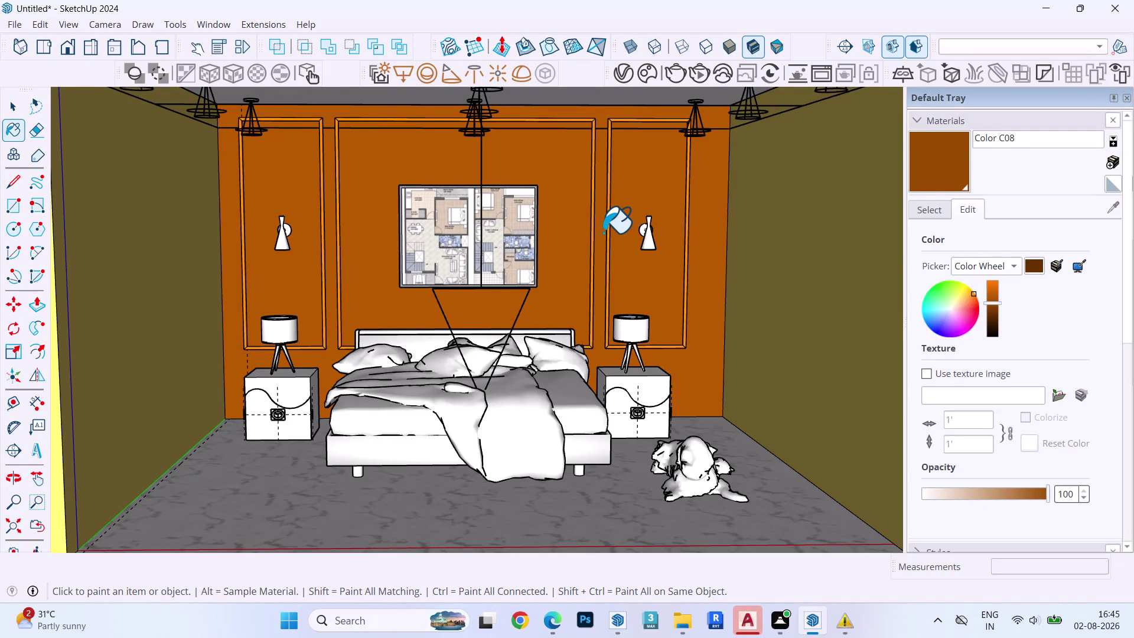
Face the orange feature wall, start a V-Ray render, then stop it and return to the model.
click(65, 21)
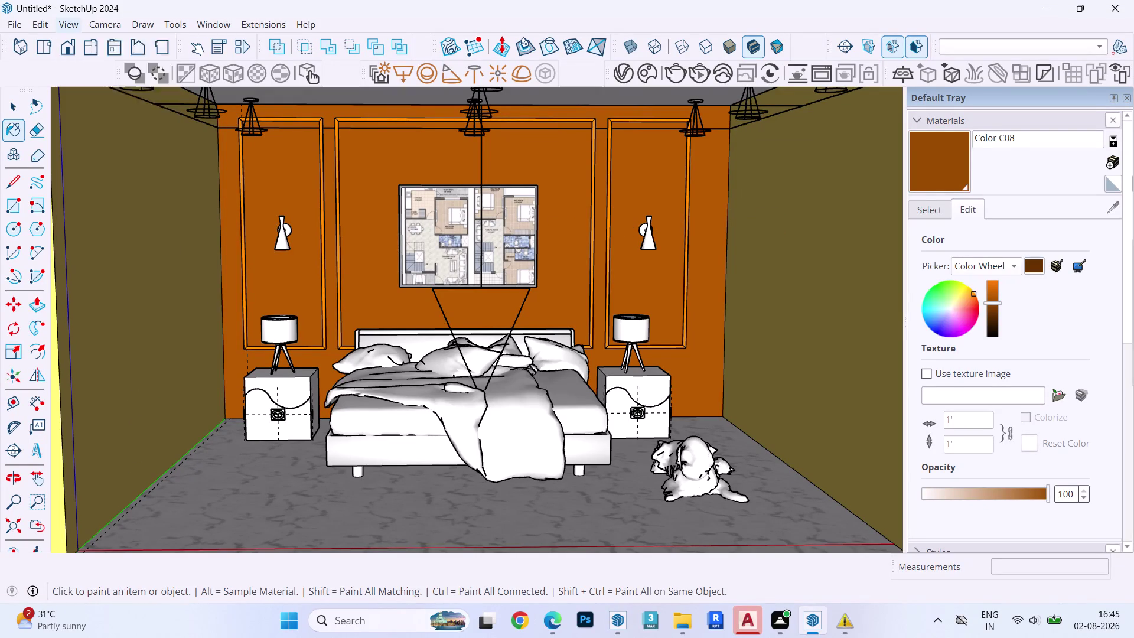
middle_drag(461, 289, 463, 296)
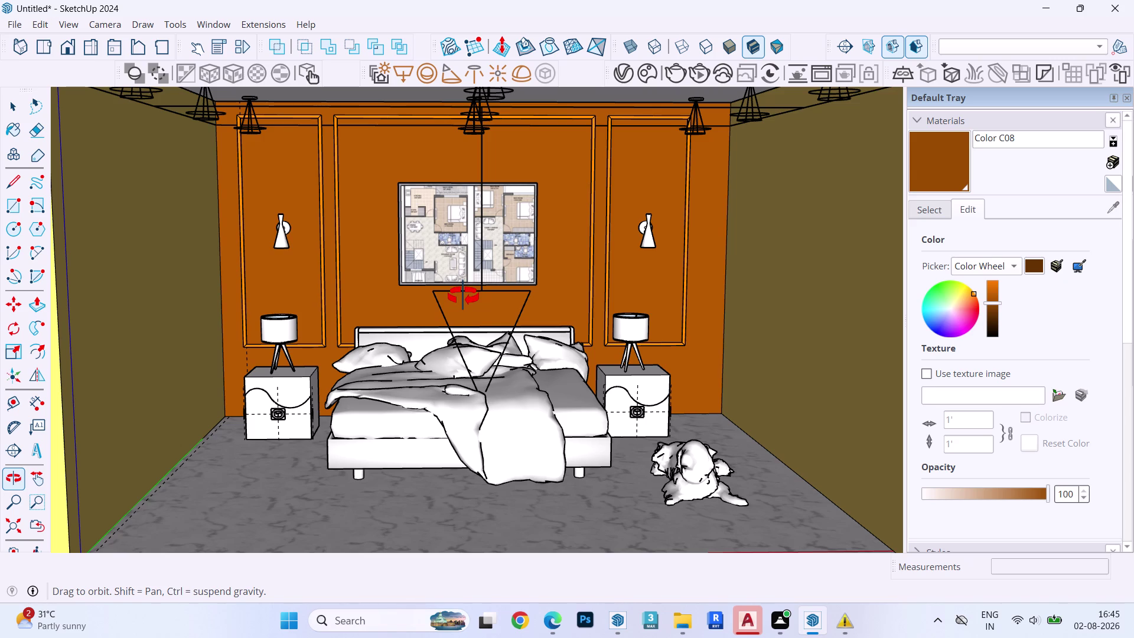
middle_drag(463, 296, 462, 273)
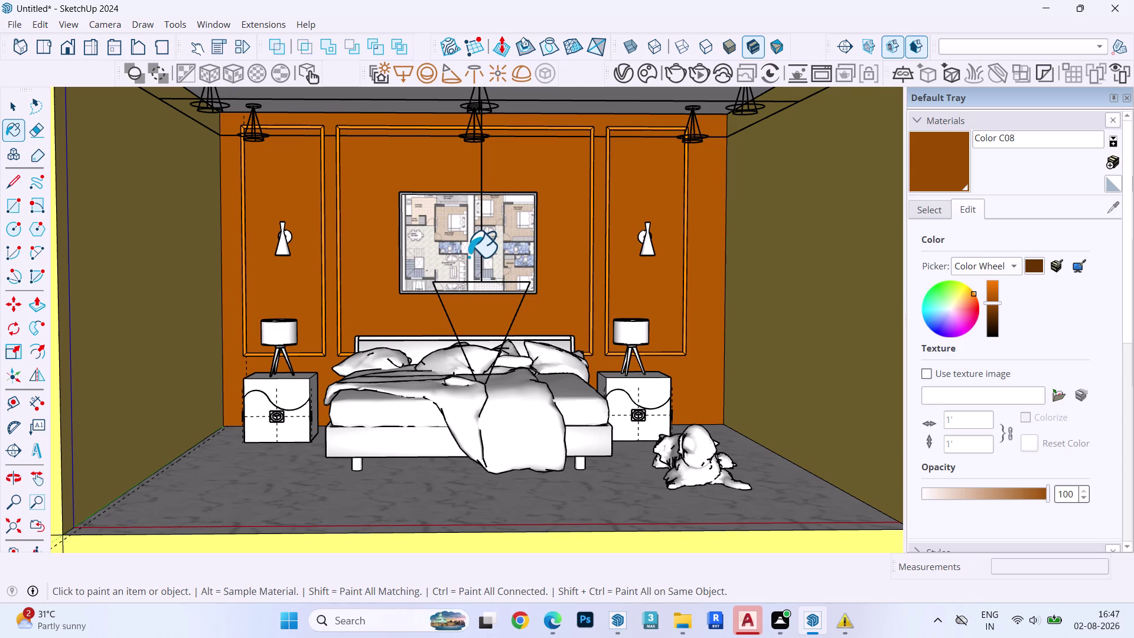
scroll(up, 3)
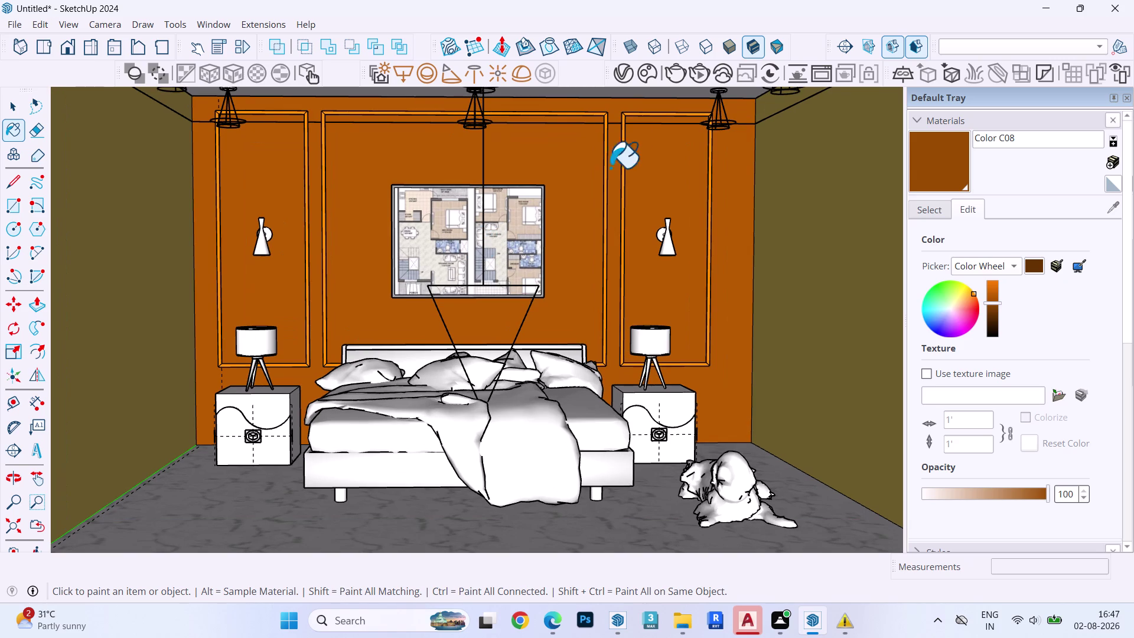
click(670, 75)
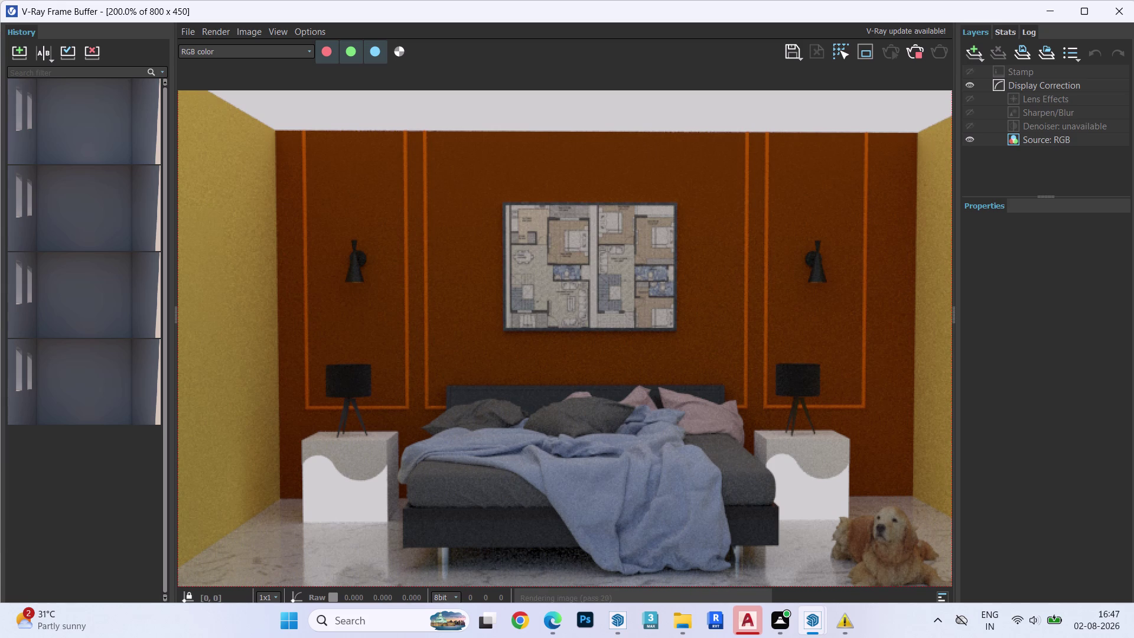
scroll(down, 3)
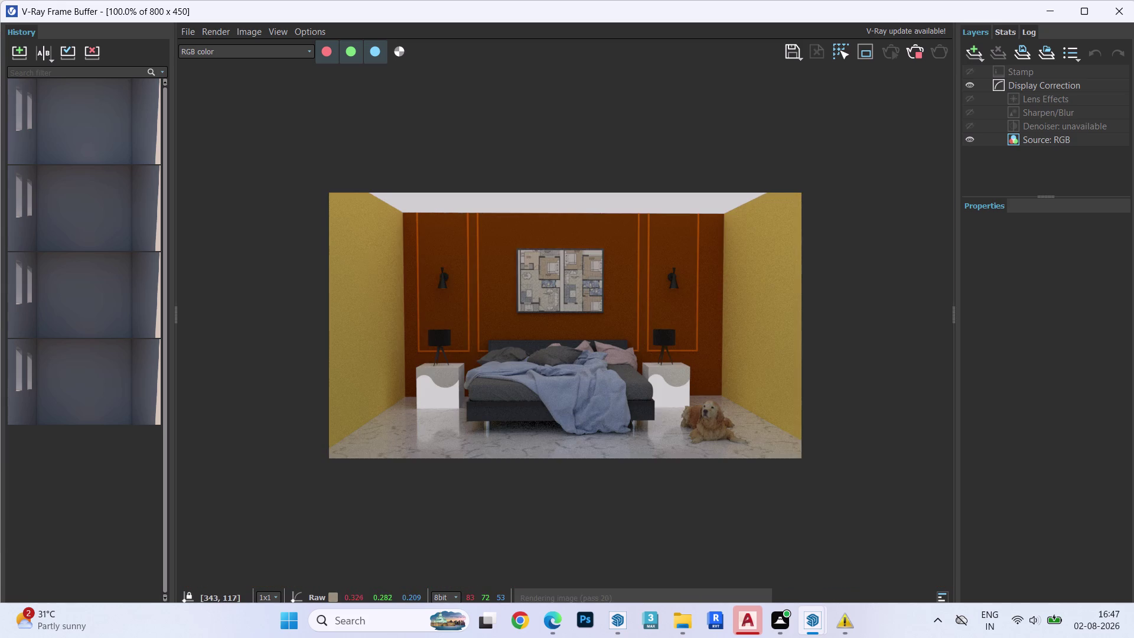
scroll(up, 3)
click(920, 50)
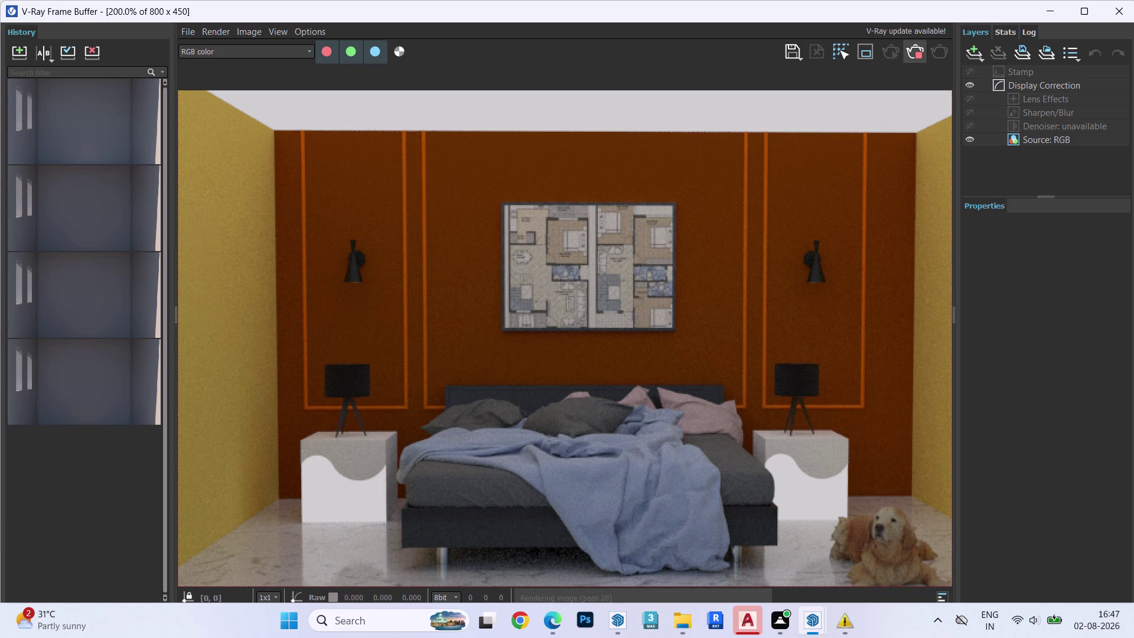
click(1046, 5)
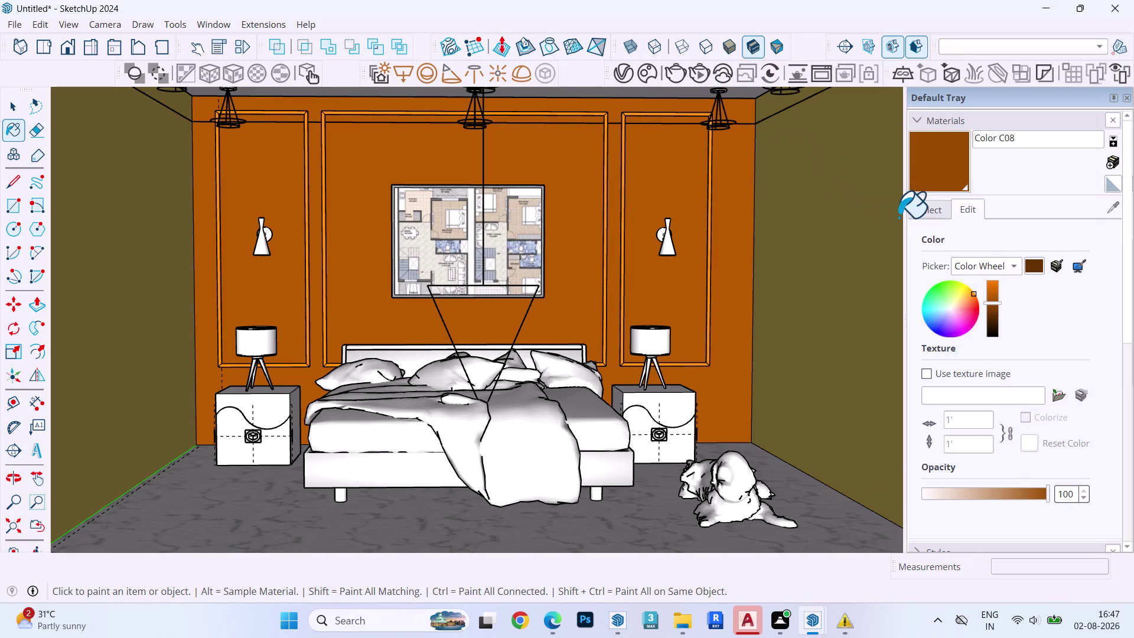
Browse the Colors material collection and pick a light grey swatch.
click(921, 211)
click(1018, 232)
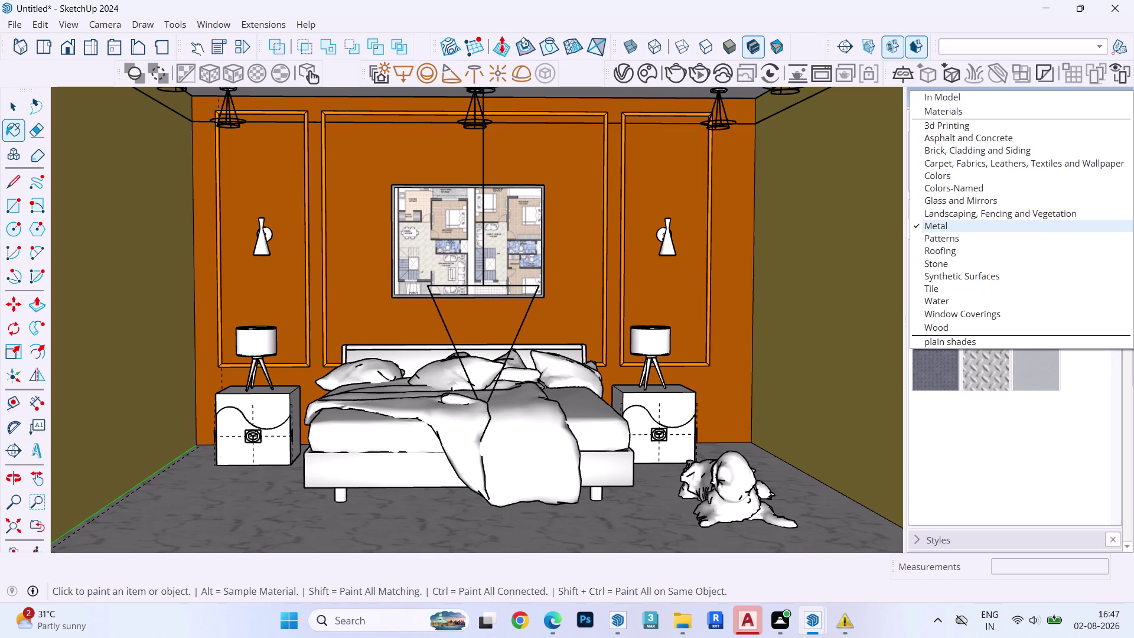
click(957, 172)
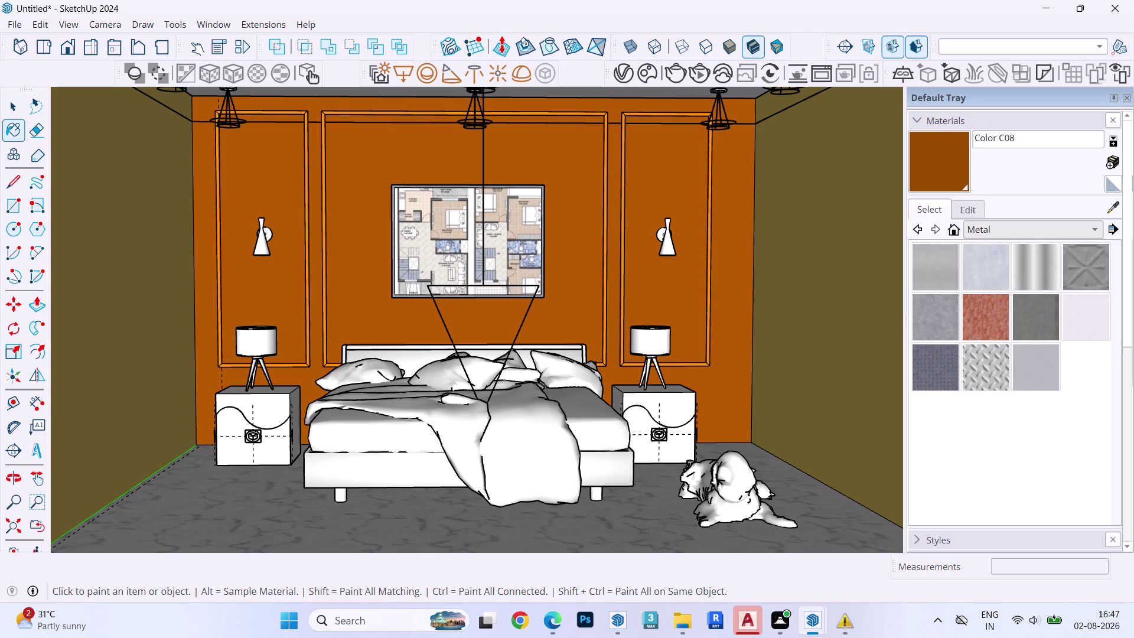
scroll(down, 3)
scroll(down, 3)
scroll(down, 3)
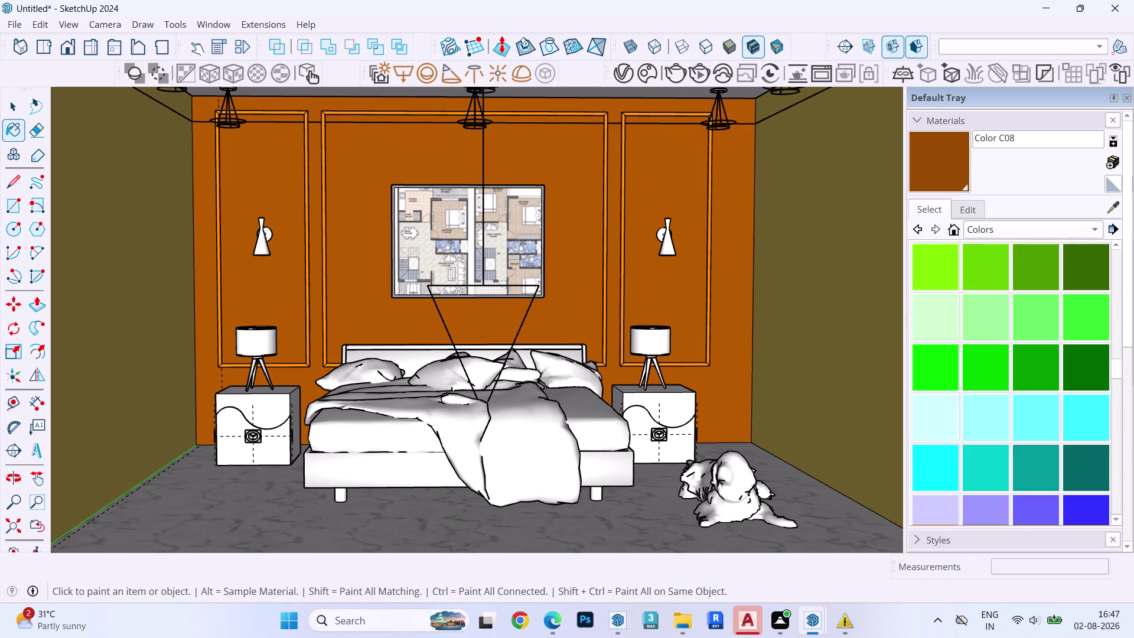
scroll(down, 3)
scroll(down, 3)
click(973, 354)
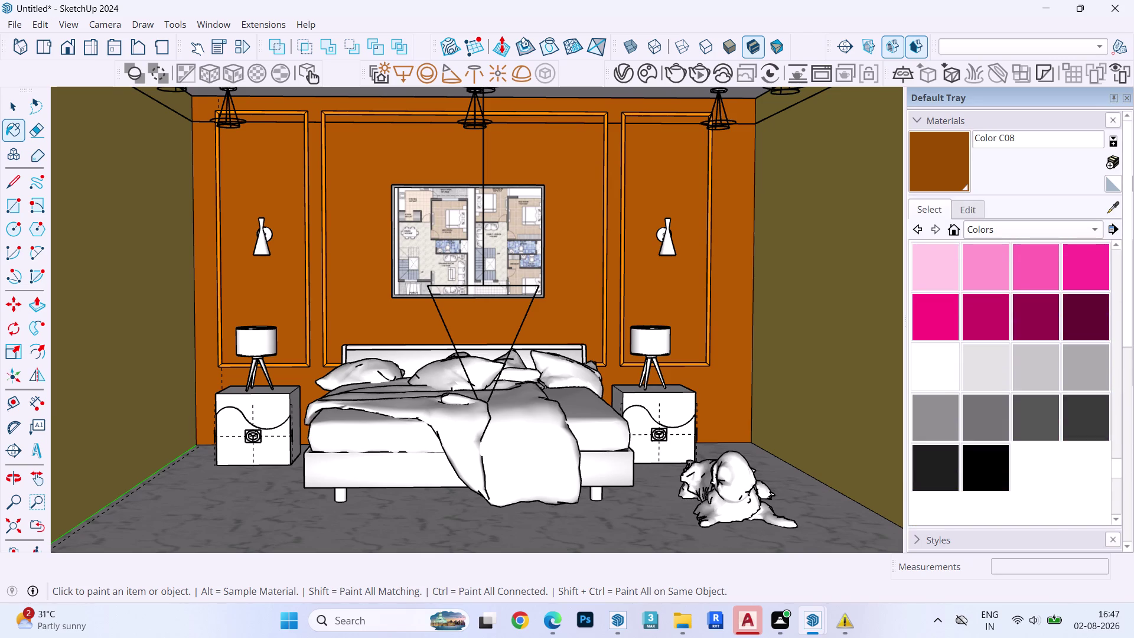
Run a fresh V-Ray render of the bedroom, stop it, and return to the model.
click(560, 90)
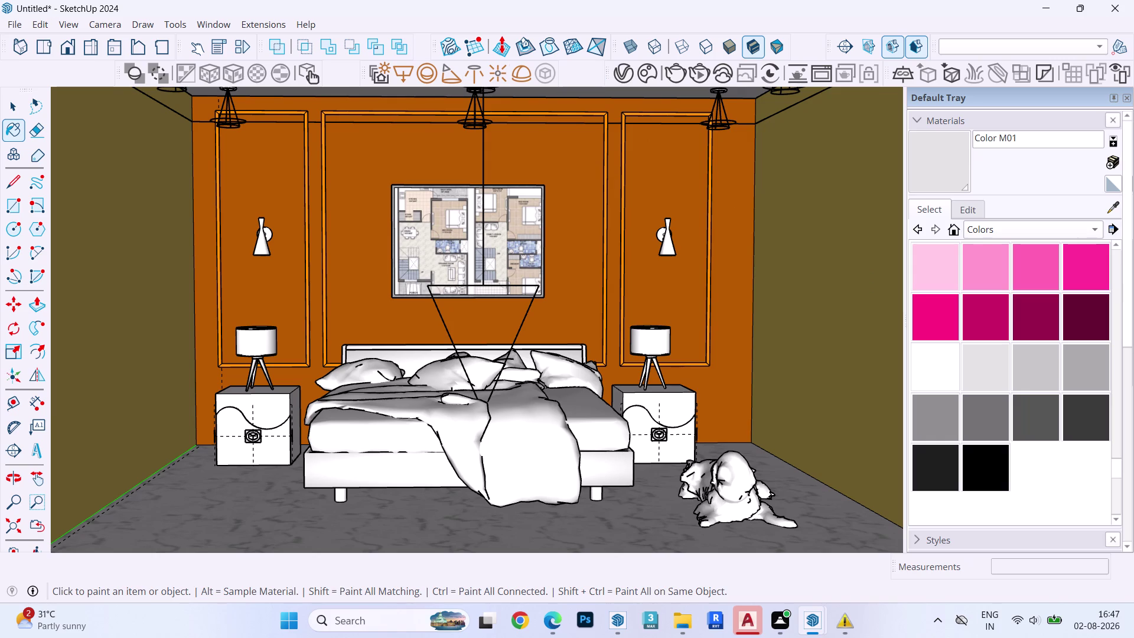
key(space)
click(669, 75)
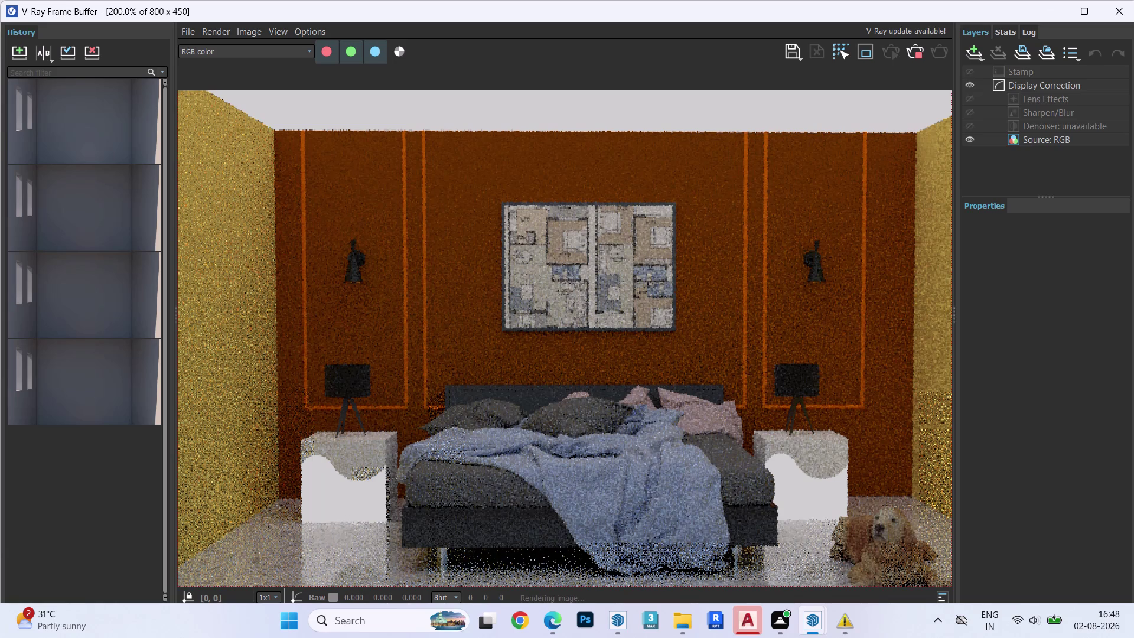
click(923, 46)
click(1059, 5)
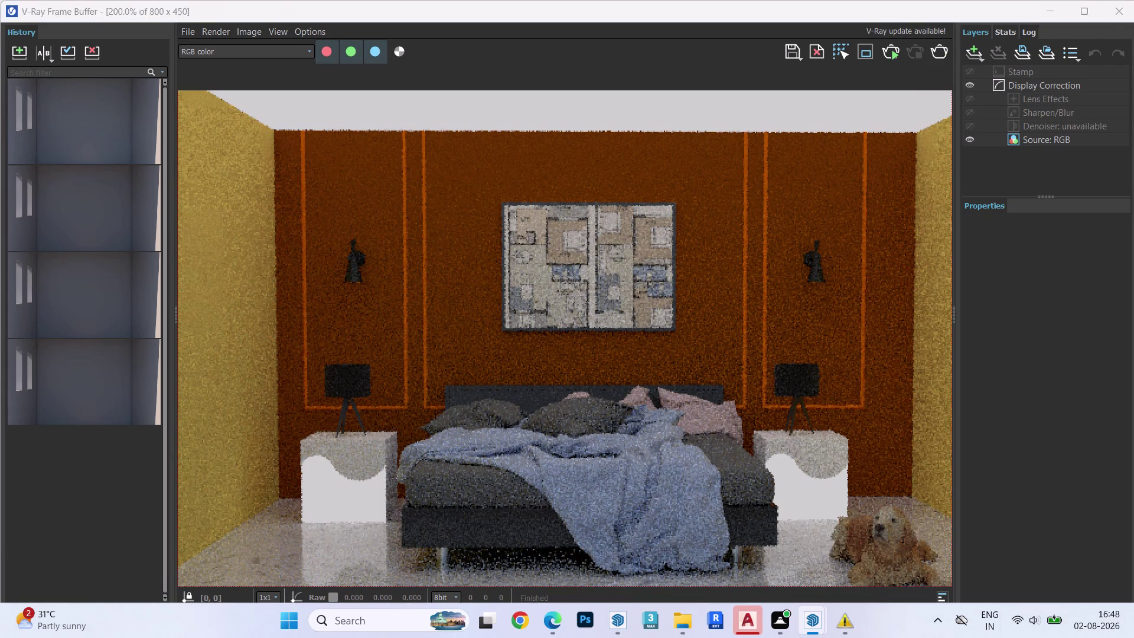
scroll(up, 3)
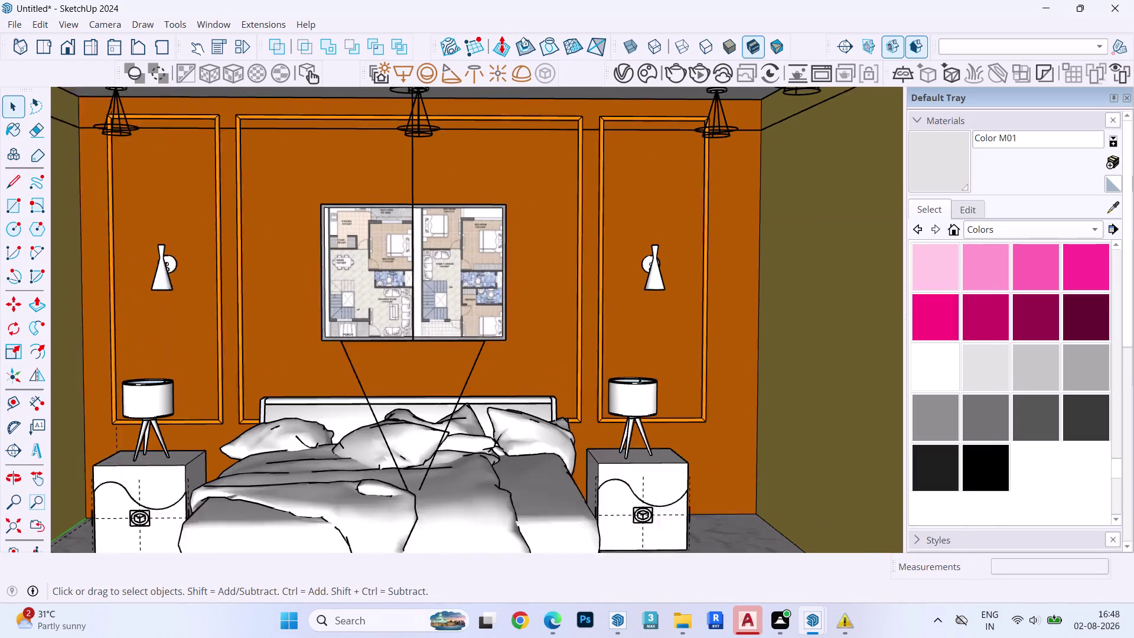
Zoom up to the ceiling light, open it for editing and select its inner disc.
scroll(up, 3)
middle_drag(721, 92, 706, 193)
scroll(up, 3)
middle_drag(703, 185, 683, 72)
triple_click(665, 135)
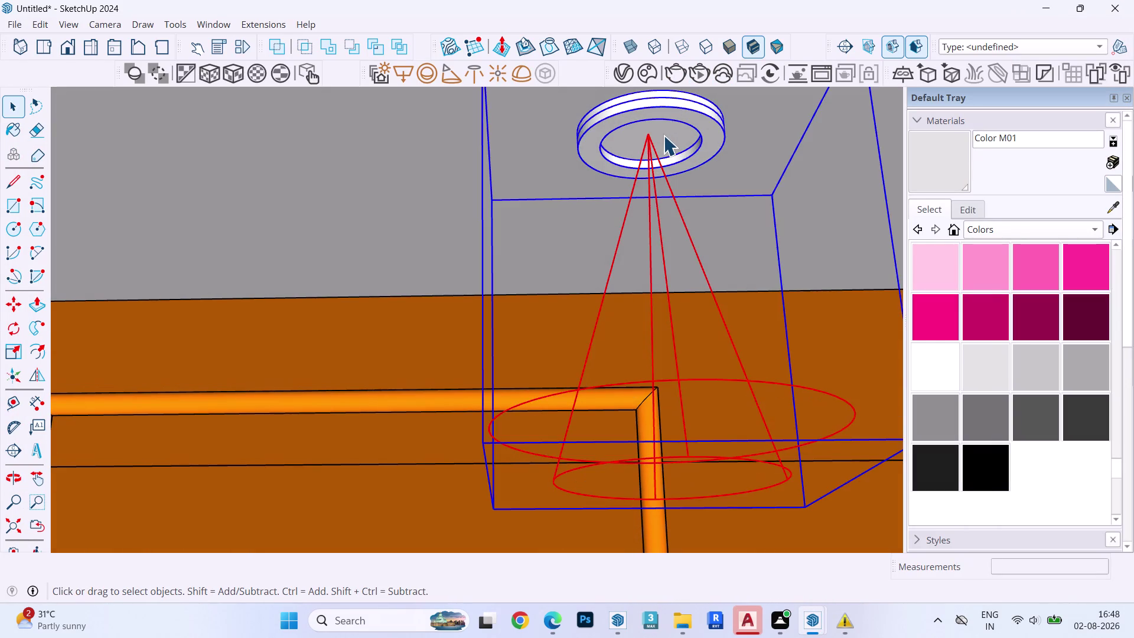
triple_click(663, 136)
click(667, 133)
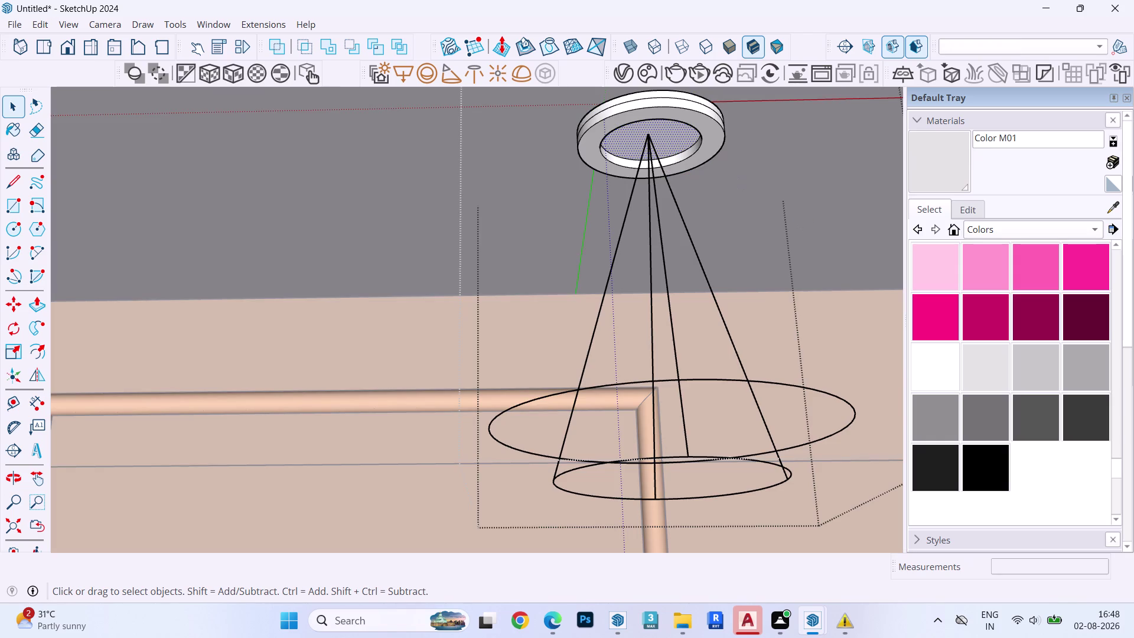
Paint the light's inner disc with red colour B05 and close the stone materials browser.
scroll(down, 3)
scroll(up, 3)
scroll(up, 3)
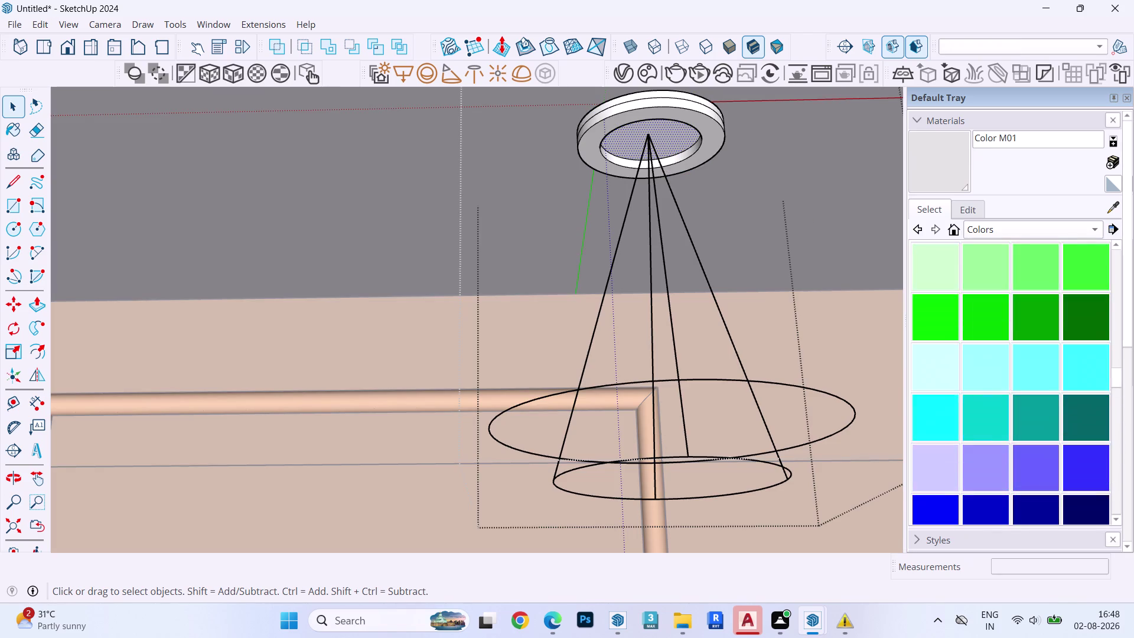
scroll(up, 3)
scroll(up, 3)
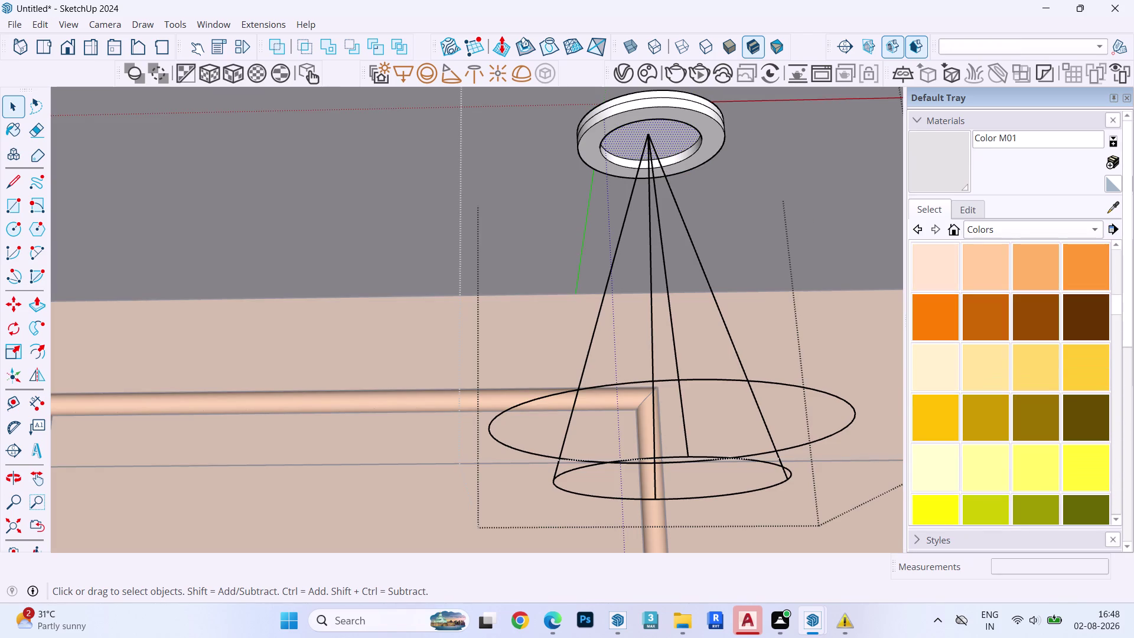
scroll(up, 3)
scroll(up, 3)
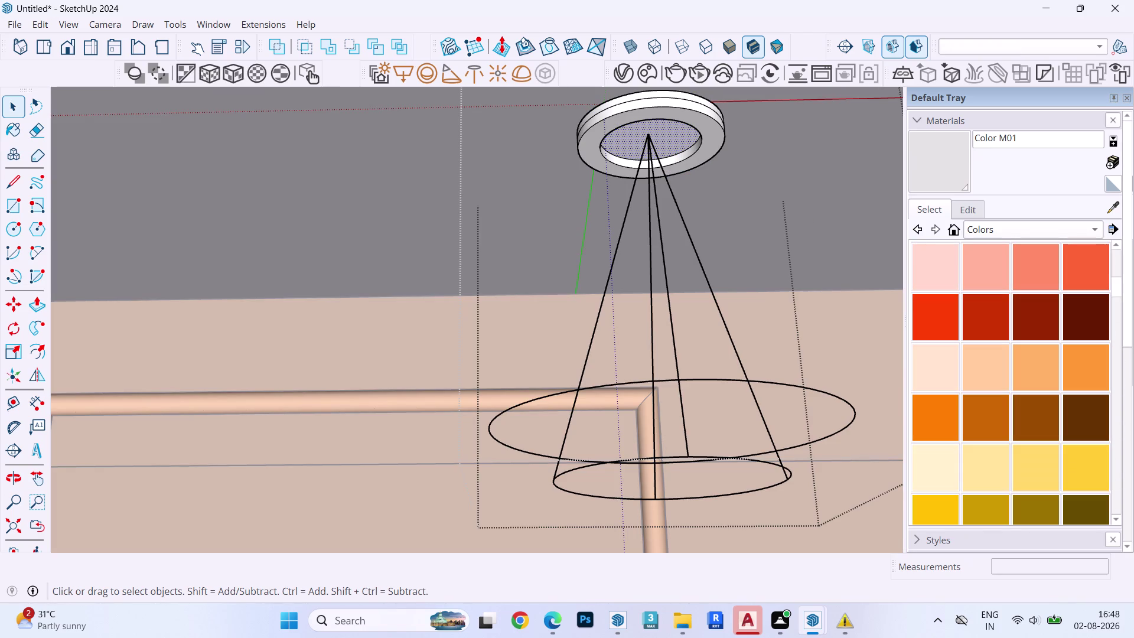
click(939, 317)
click(666, 138)
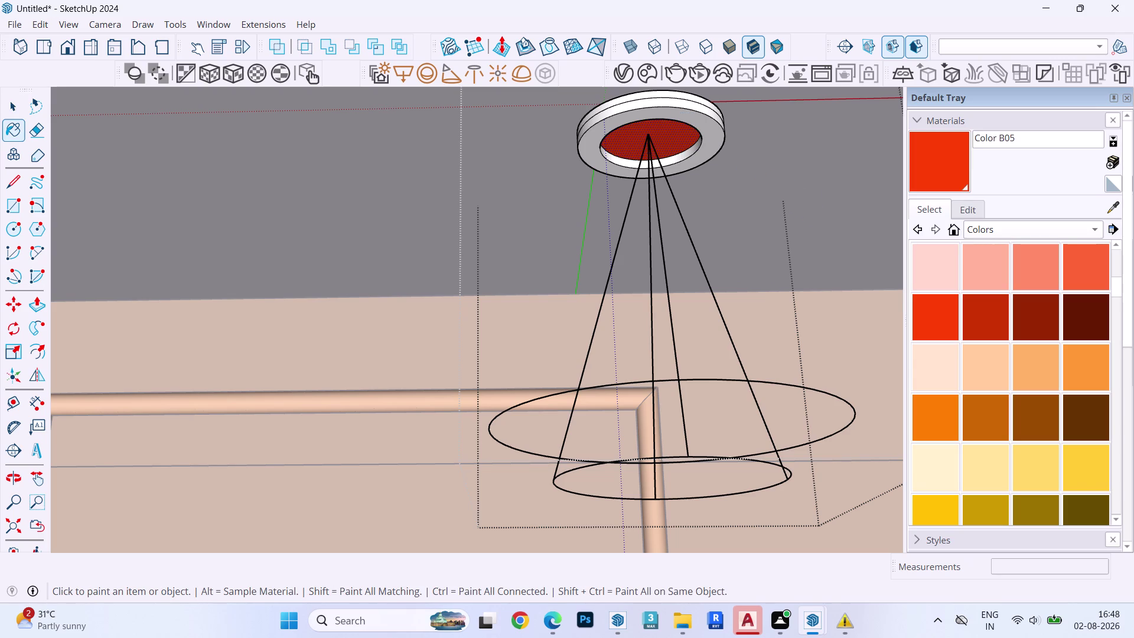
key(space)
click(643, 69)
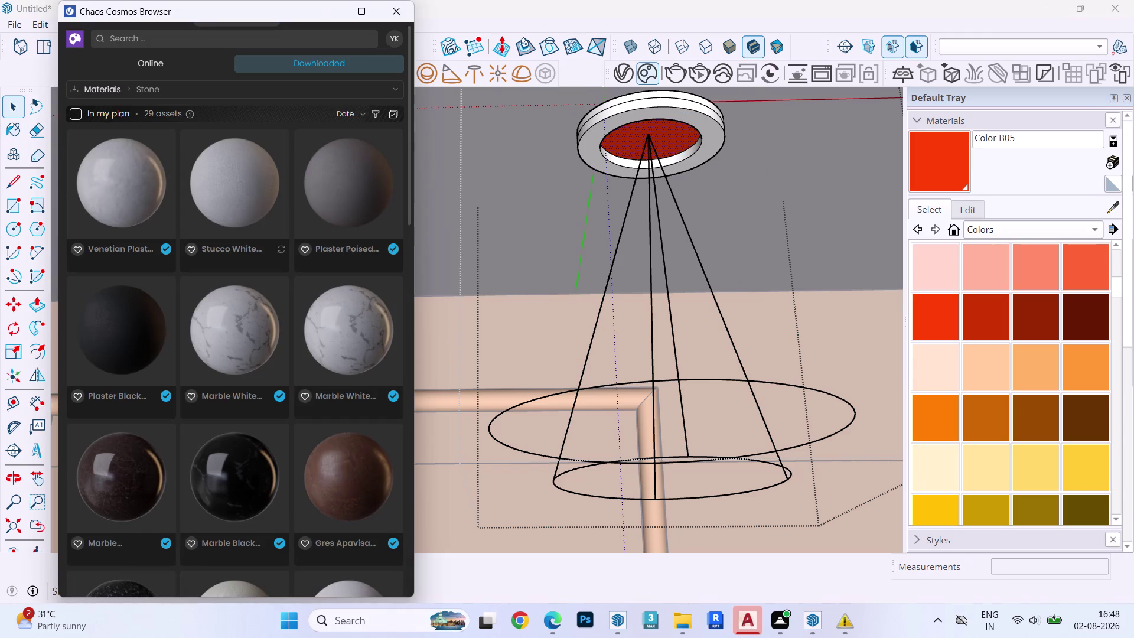
click(397, 10)
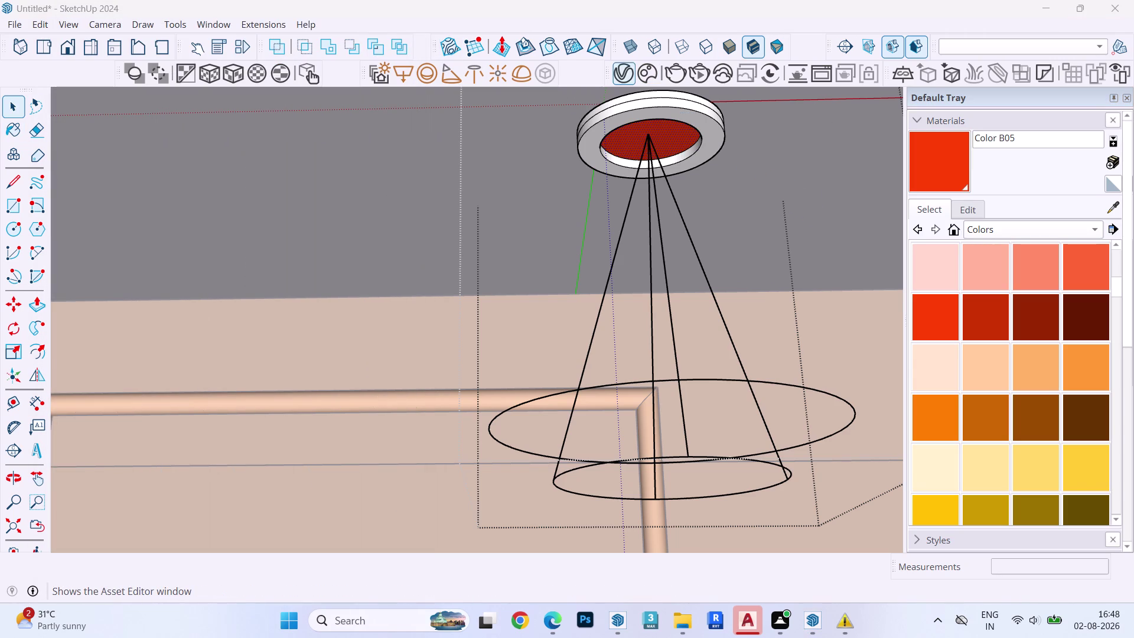
Add a new Emissive material in the V-Ray materials list and open its settings.
click(623, 64)
click(447, 83)
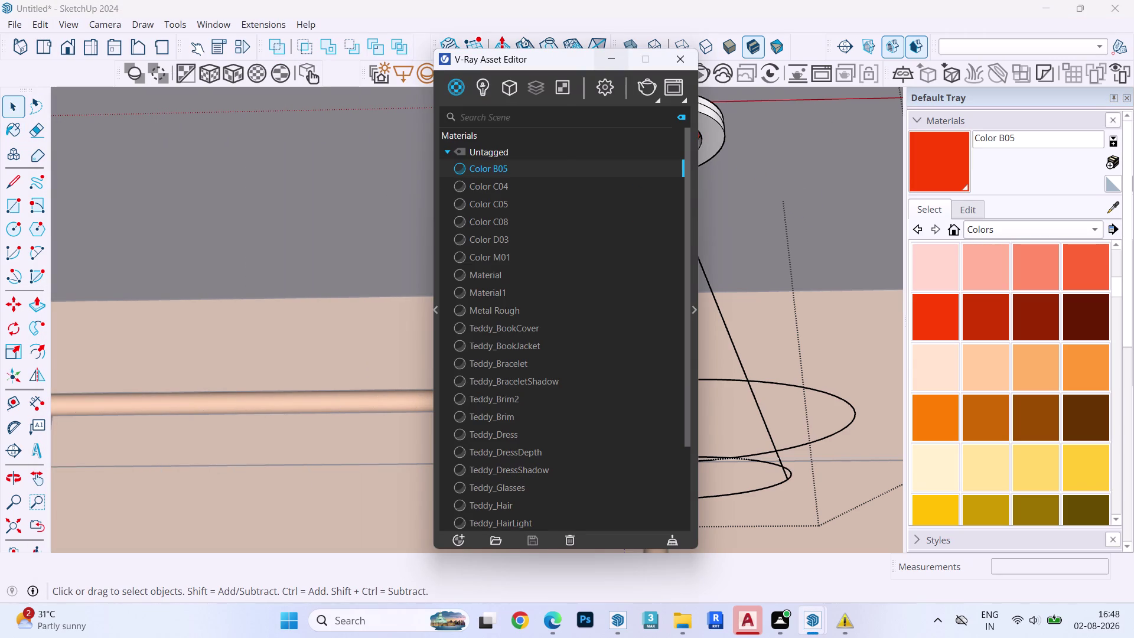
right_click(451, 83)
click(479, 126)
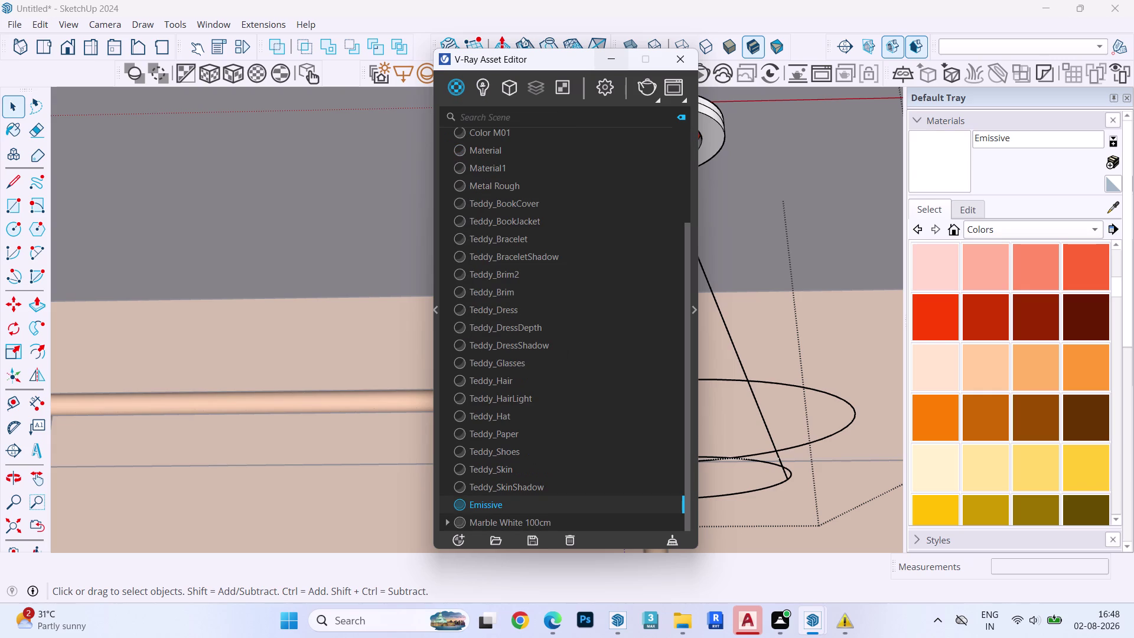
click(691, 316)
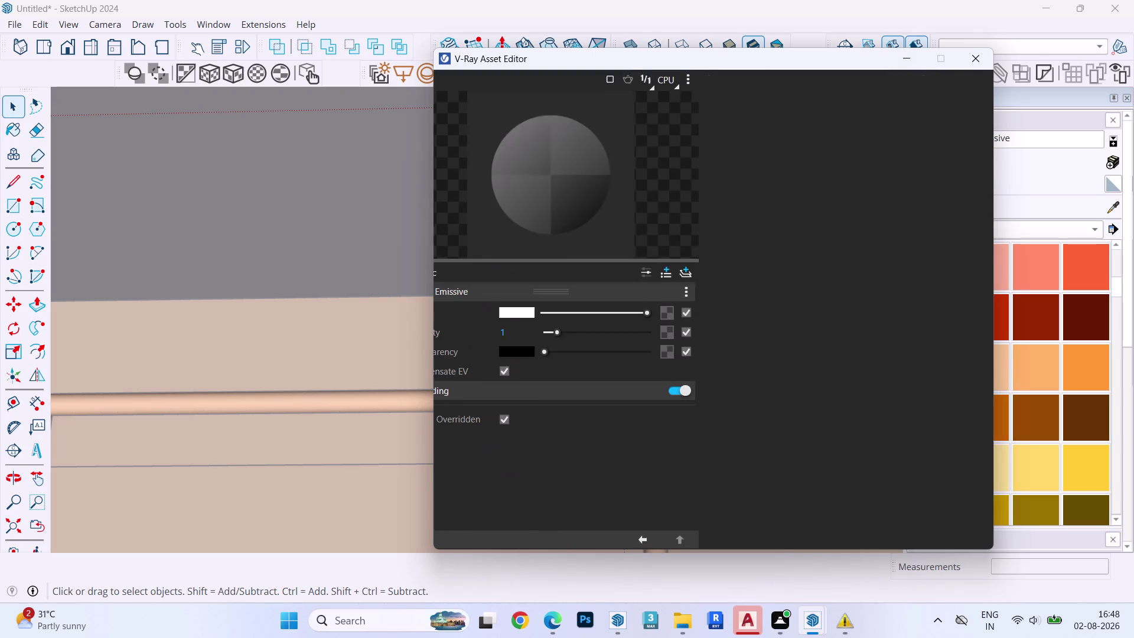
Change the Emissive glow colour from white to a deep orange.
click(813, 313)
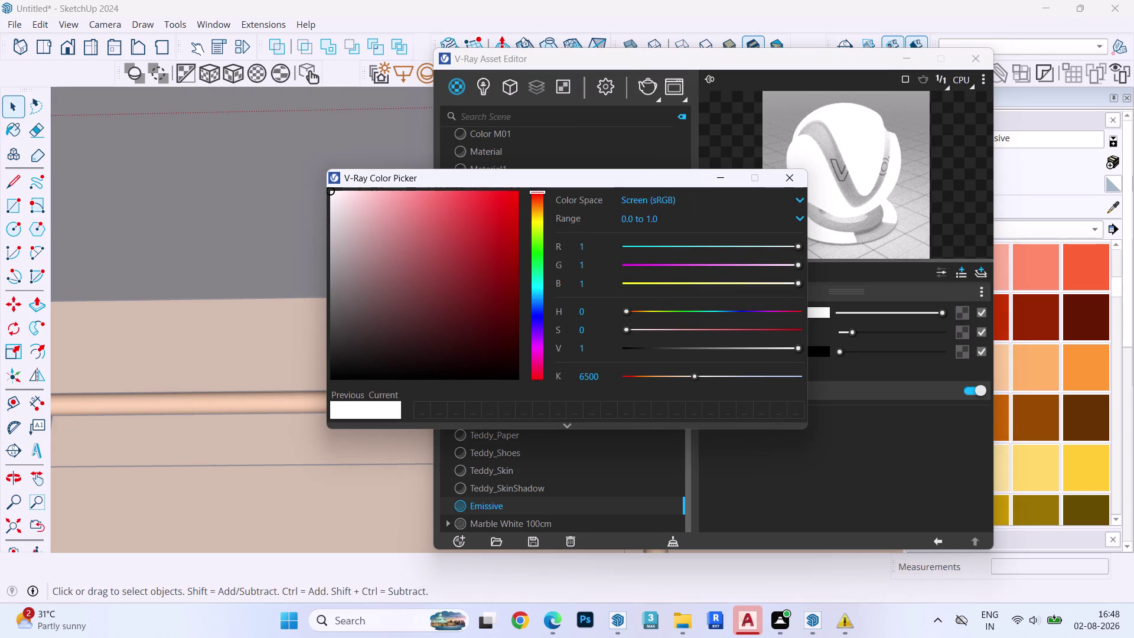
click(502, 226)
drag(501, 226, 510, 222)
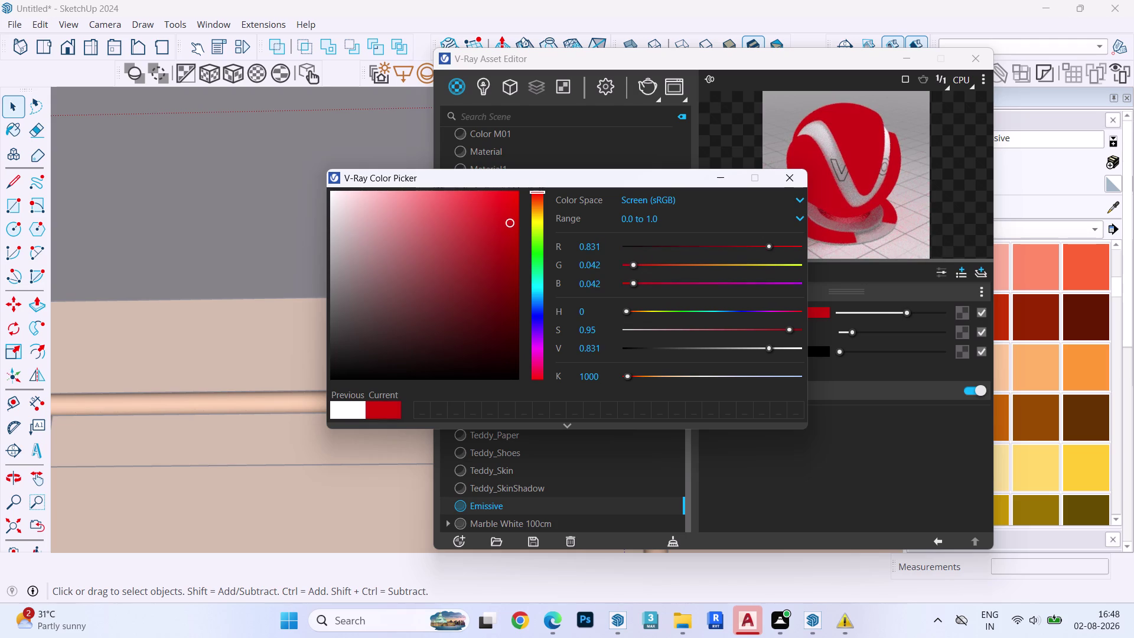
drag(510, 222, 425, 240)
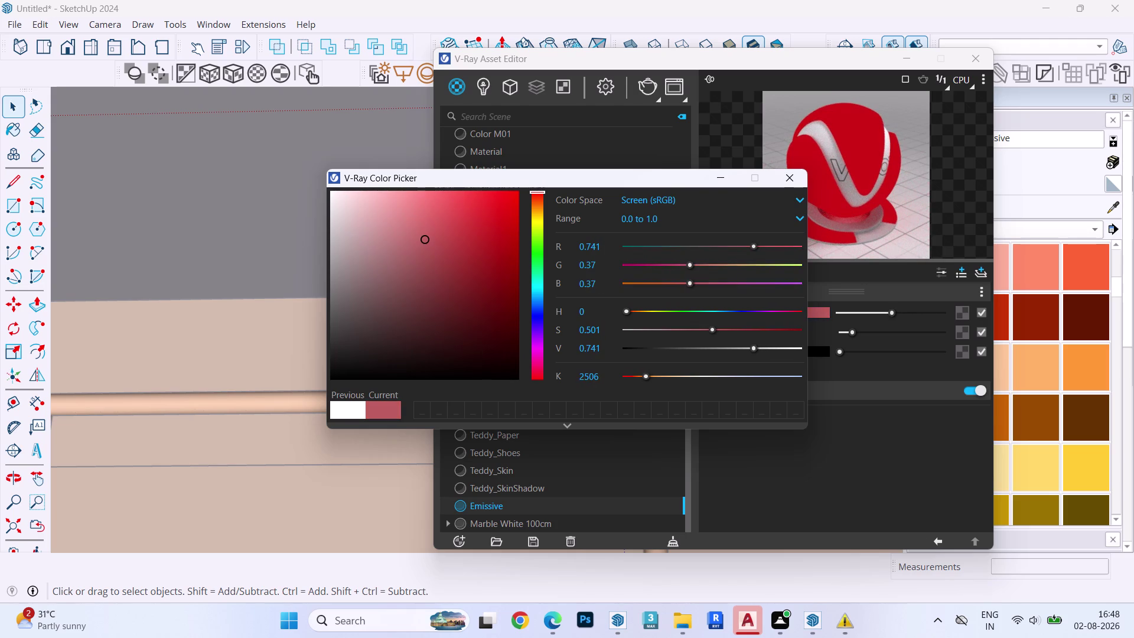
drag(423, 239, 492, 278)
click(537, 209)
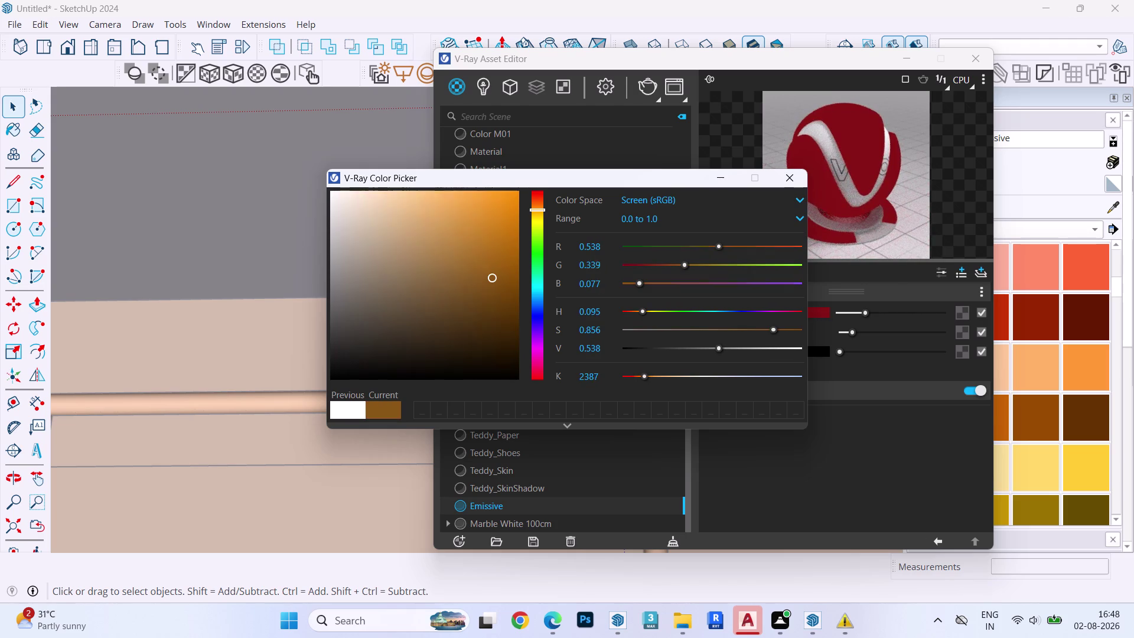
click(538, 209)
click(489, 224)
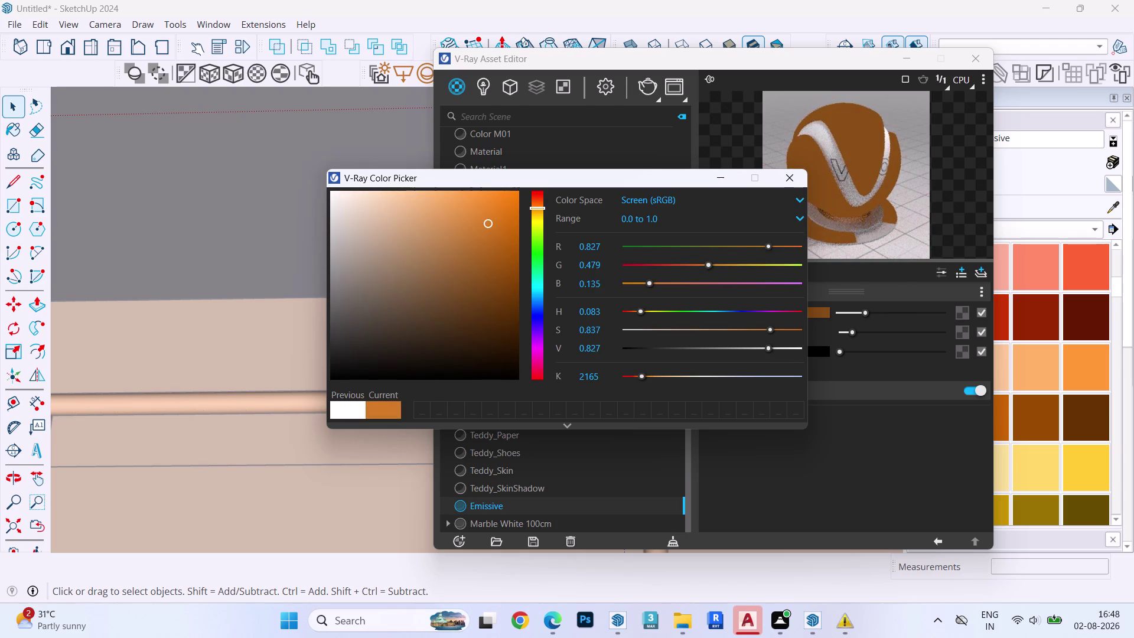
drag(507, 247, 513, 262)
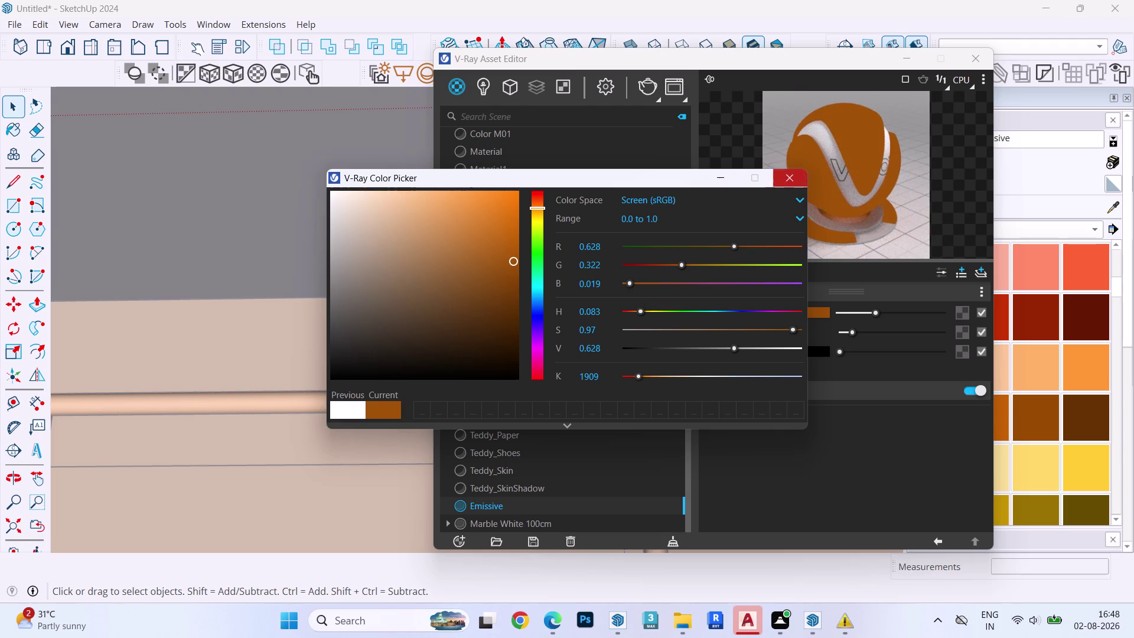
click(798, 177)
Apply the orange Emissive to the light disc, close the editor, and run a brief render.
right_click(508, 506)
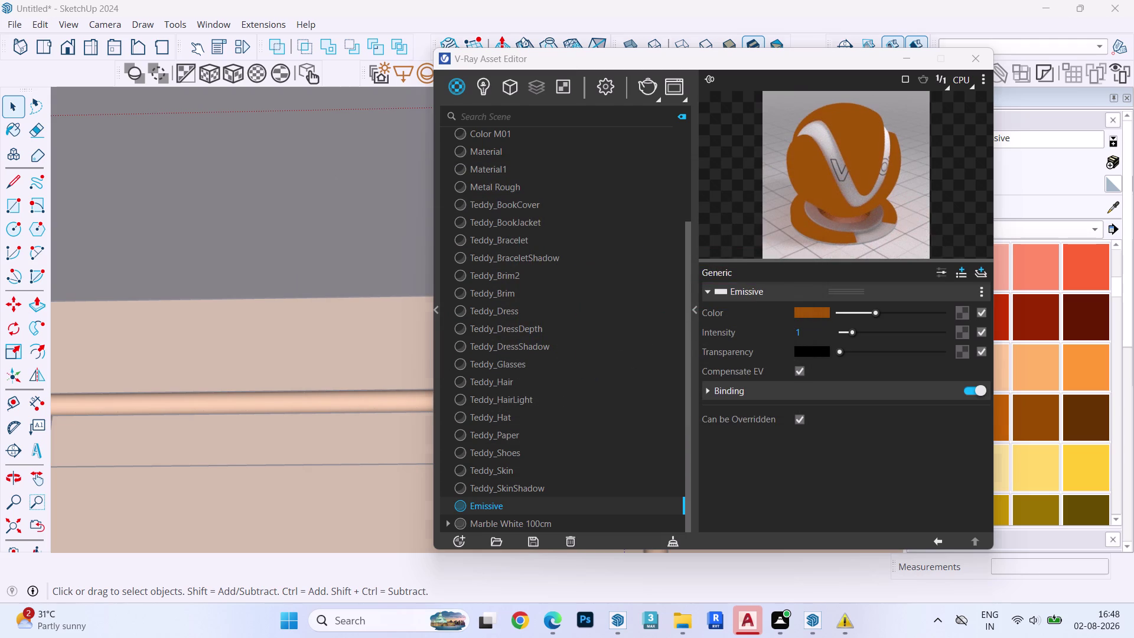
click(536, 332)
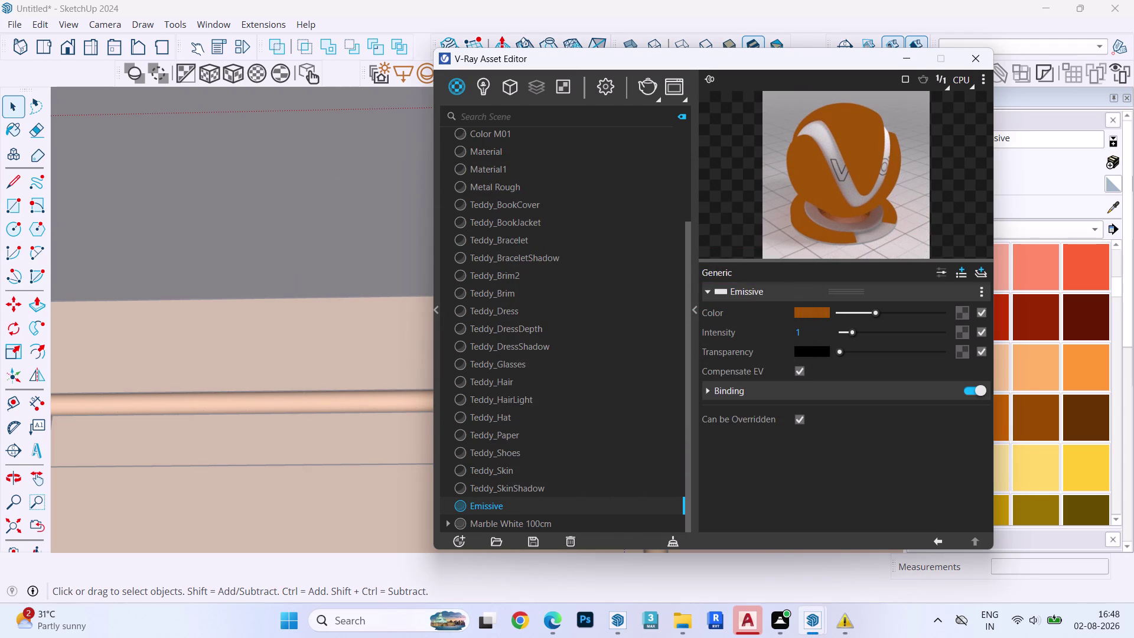
click(978, 57)
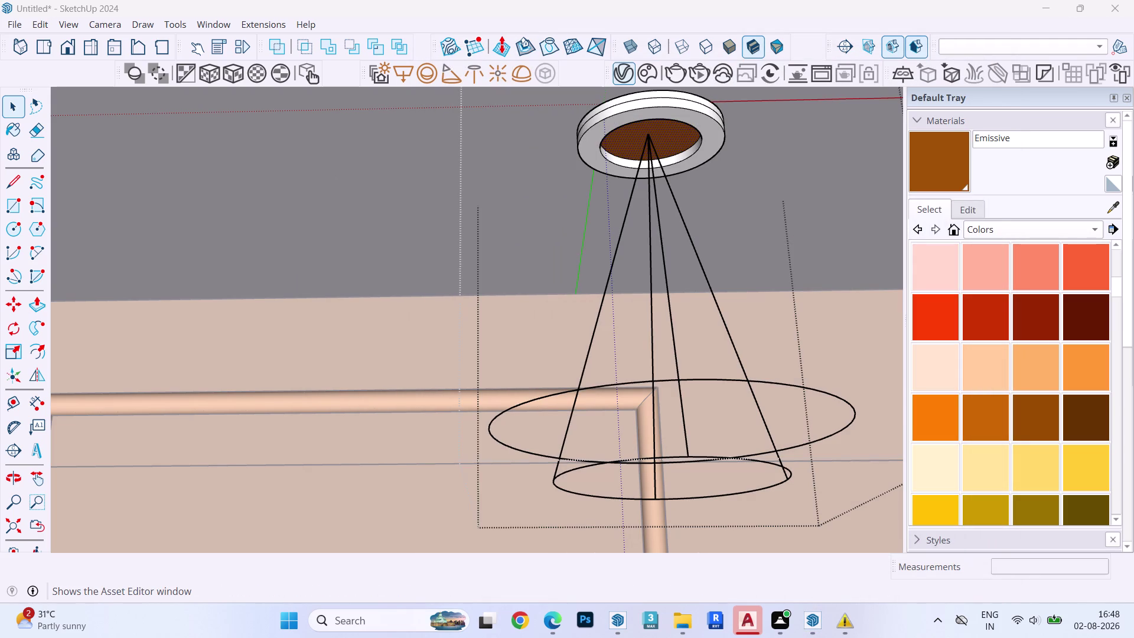
click(677, 69)
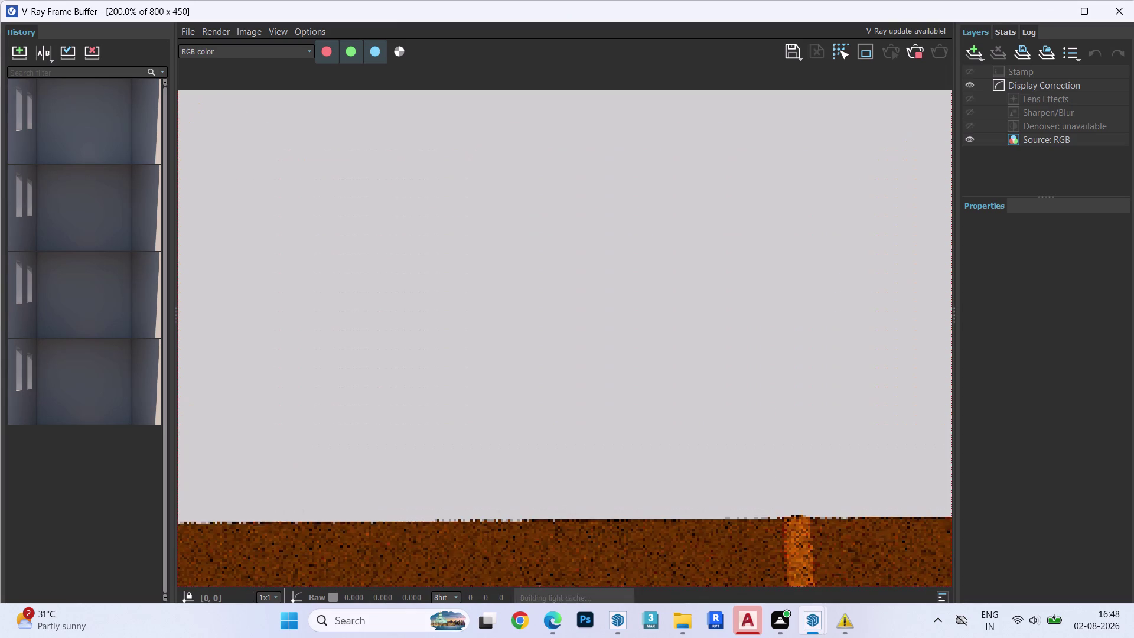
click(911, 53)
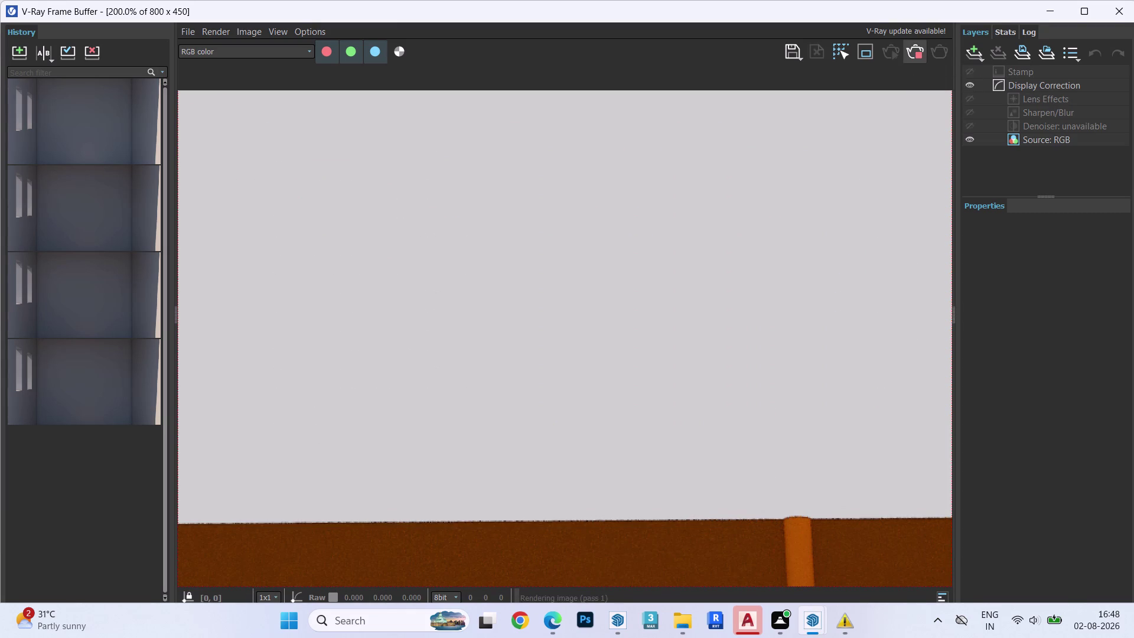
click(1133, 1)
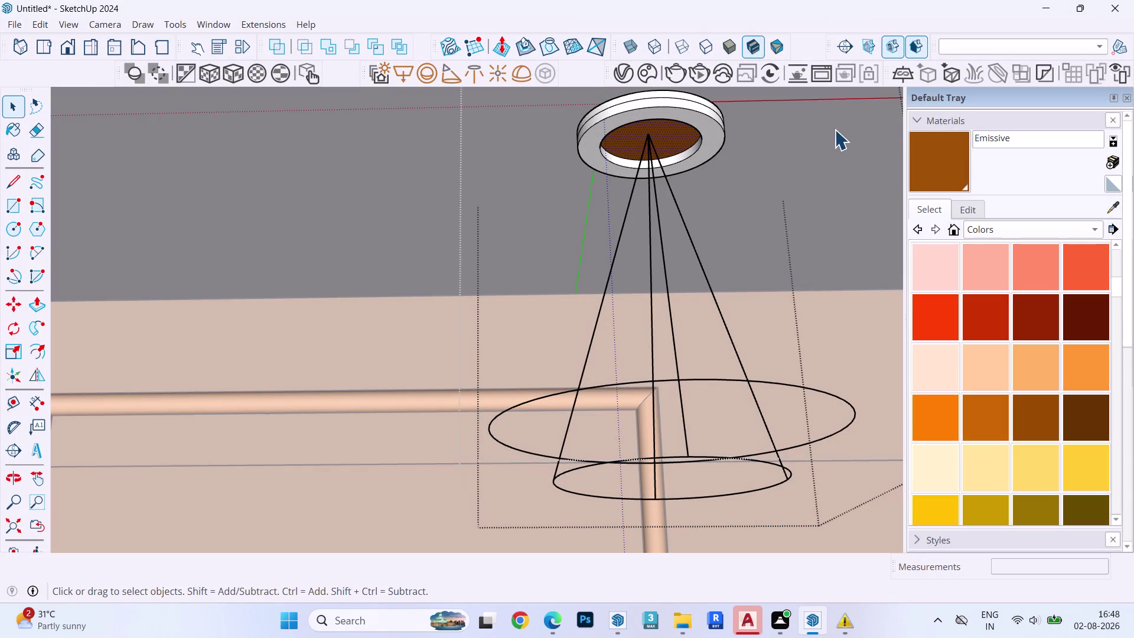
key(Escape)
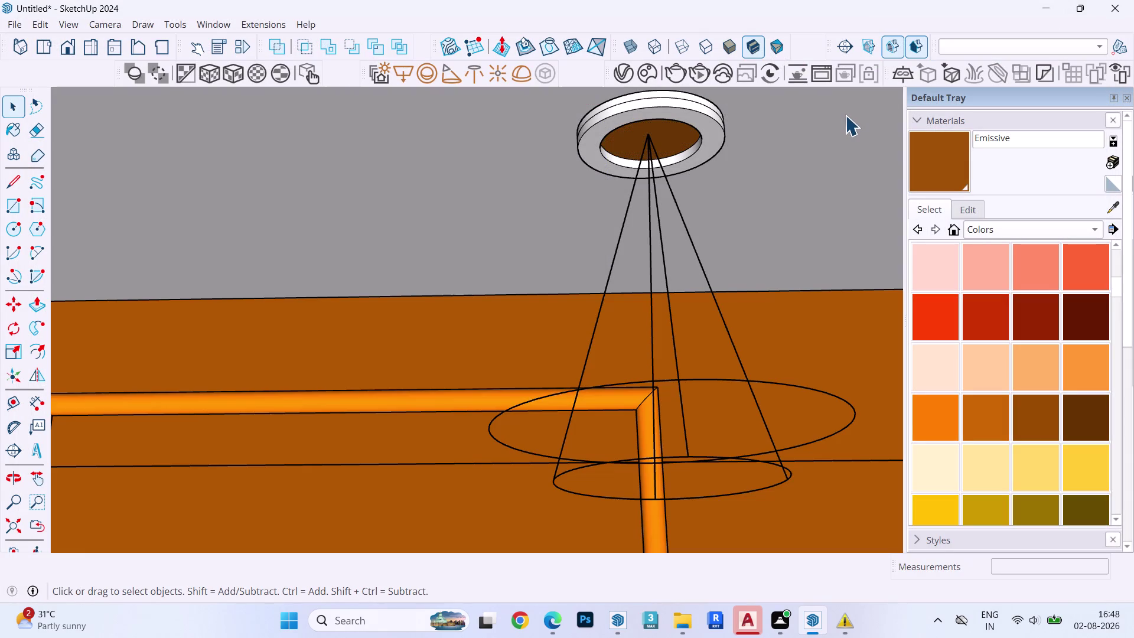
Orbit away from the light fixture toward the orange wall behind the bed.
key(space)
key(Escape)
scroll(down, 3)
scroll(up, 3)
scroll(down, 3)
scroll(up, 3)
scroll(down, 3)
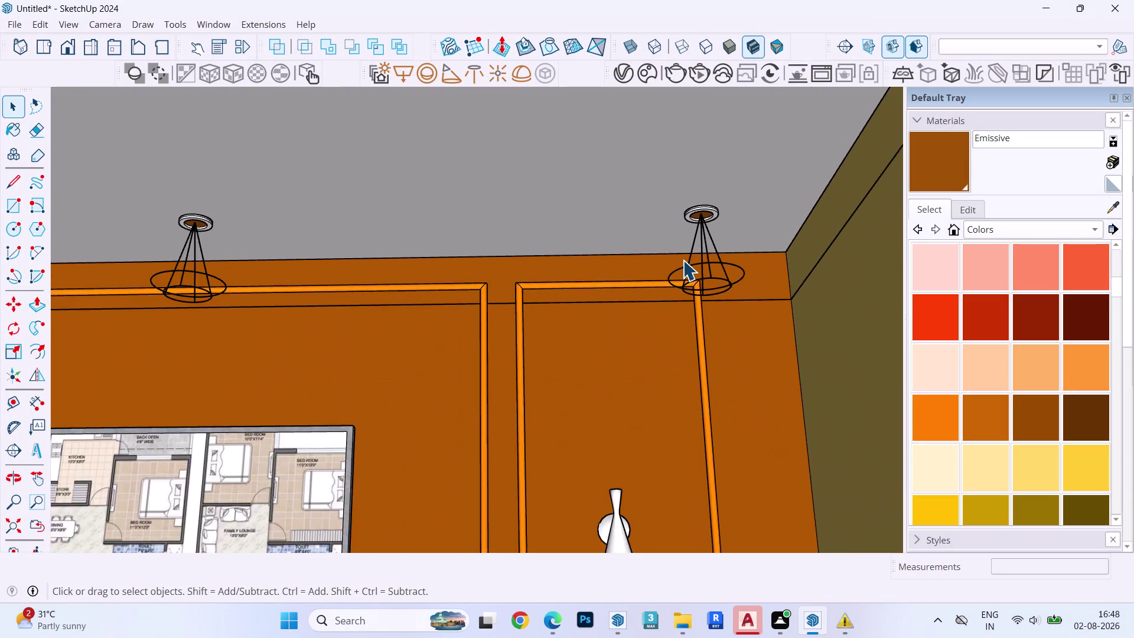
scroll(down, 3)
scroll(up, 3)
middle_drag(455, 227, 460, 346)
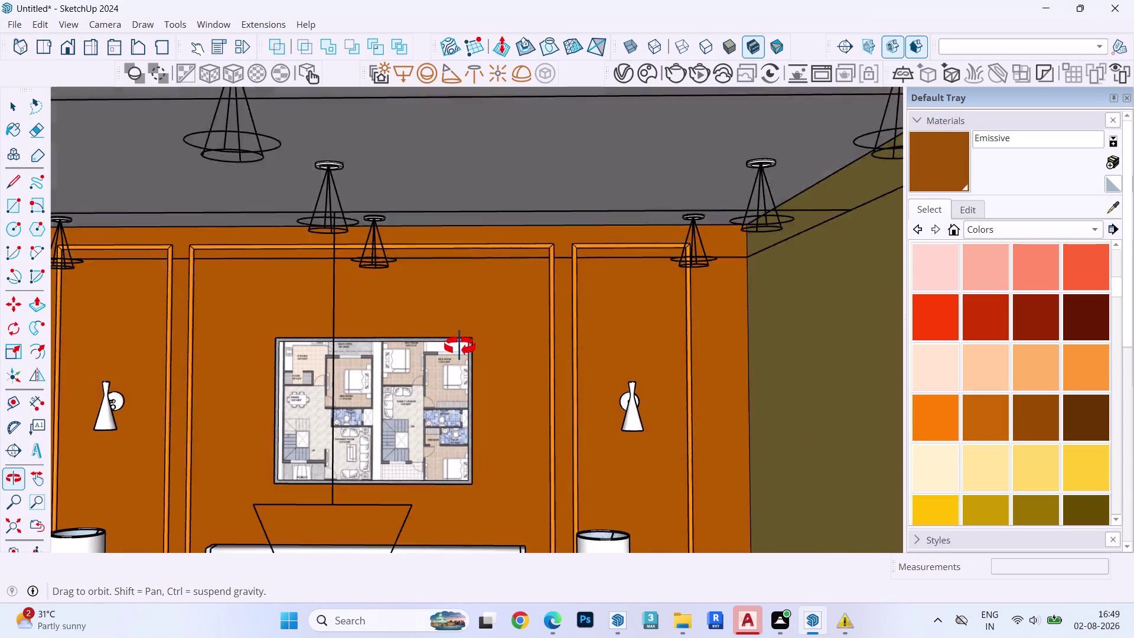
middle_drag(459, 346, 516, 128)
scroll(down, 3)
middle_drag(501, 173, 502, 330)
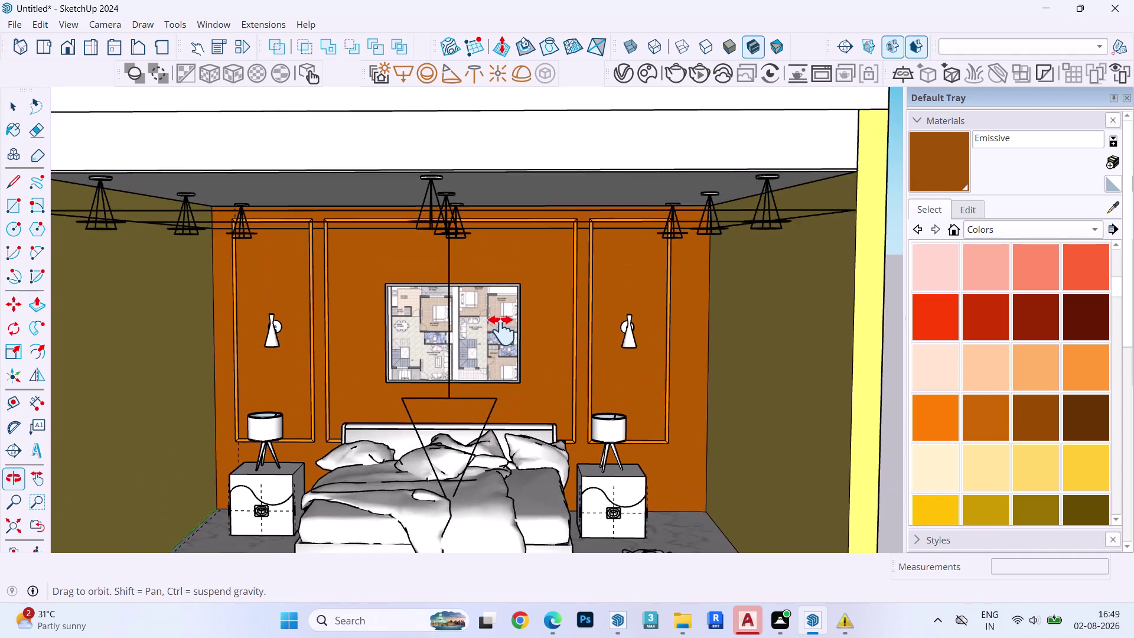
Square the view up on the feature wall, bed and floor, then show the Camera menu.
middle_drag(501, 330, 525, 293)
scroll(up, 3)
middle_drag(525, 292, 525, 291)
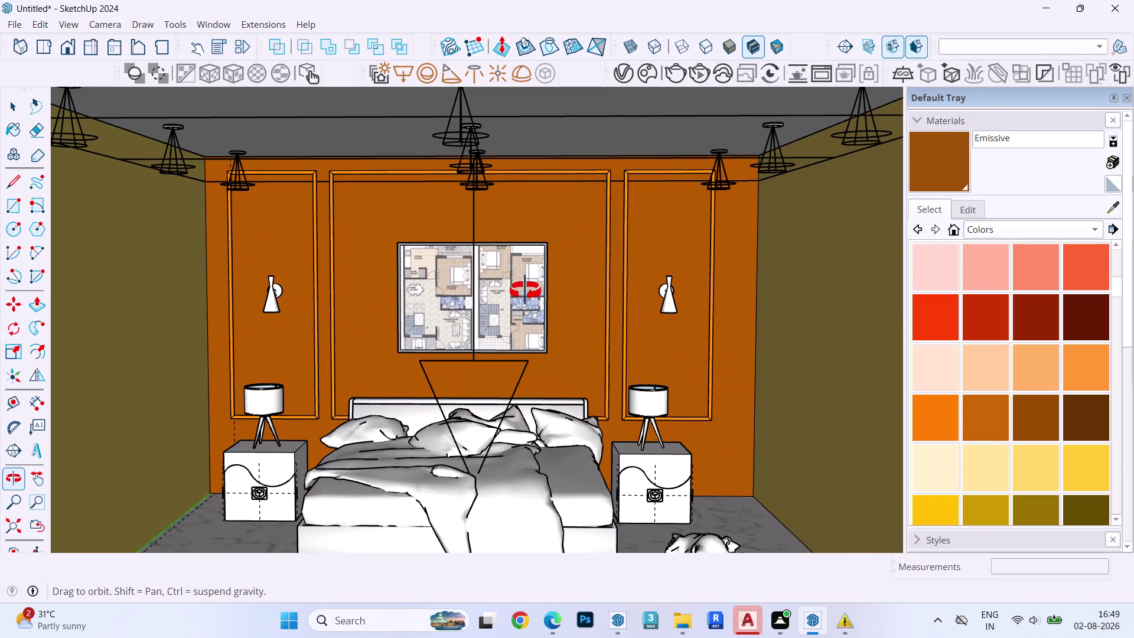
middle_drag(525, 290, 542, 245)
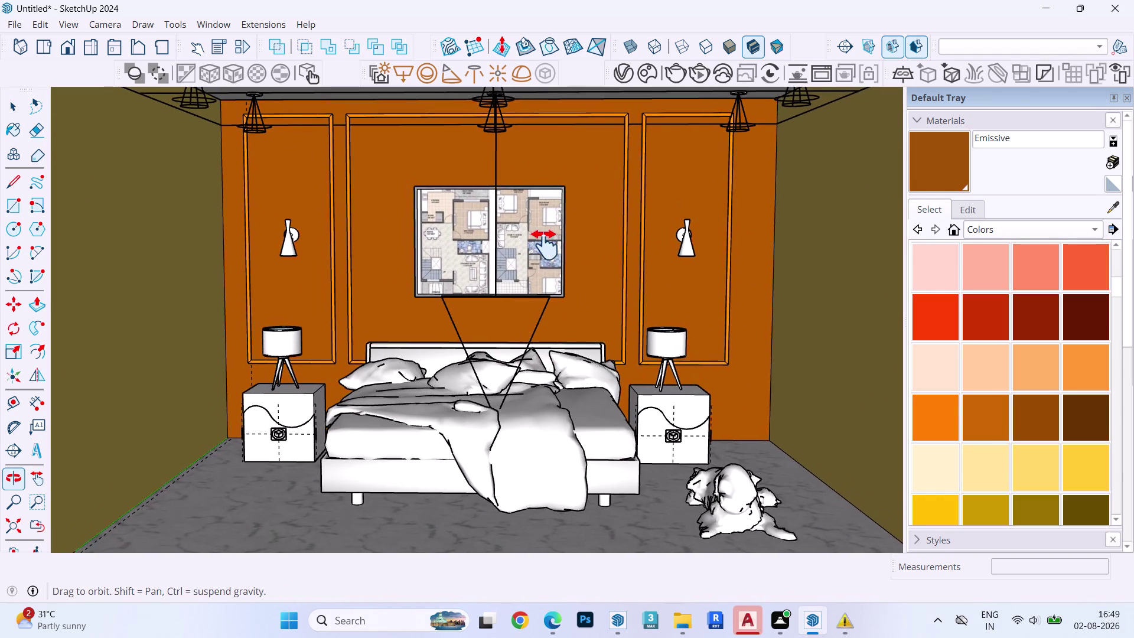
middle_drag(543, 244, 551, 252)
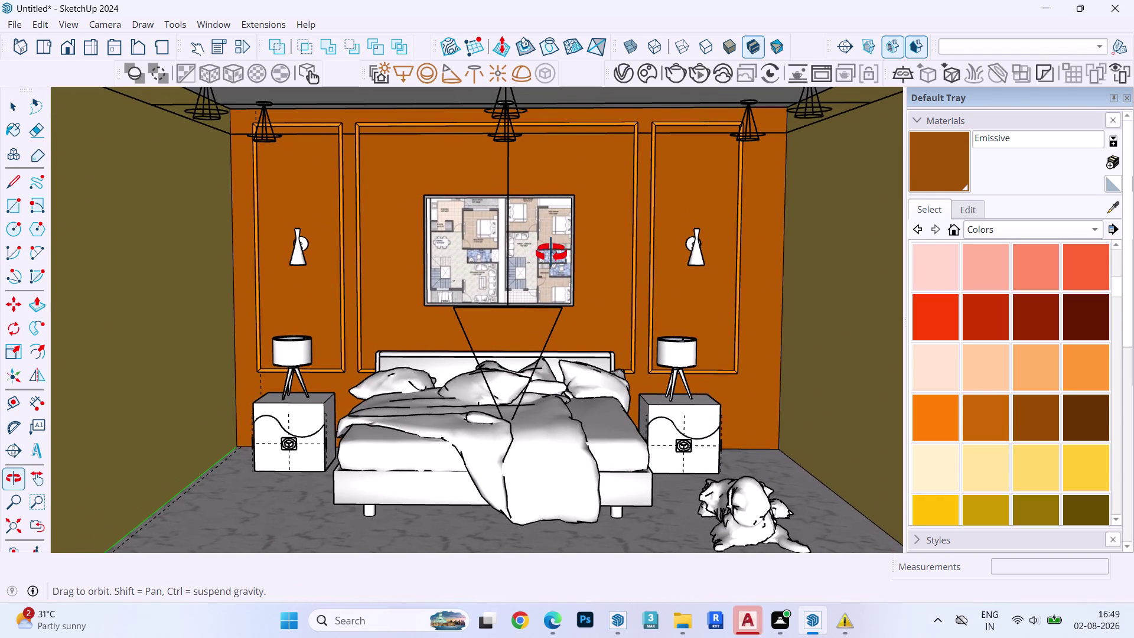
middle_drag(551, 253, 552, 282)
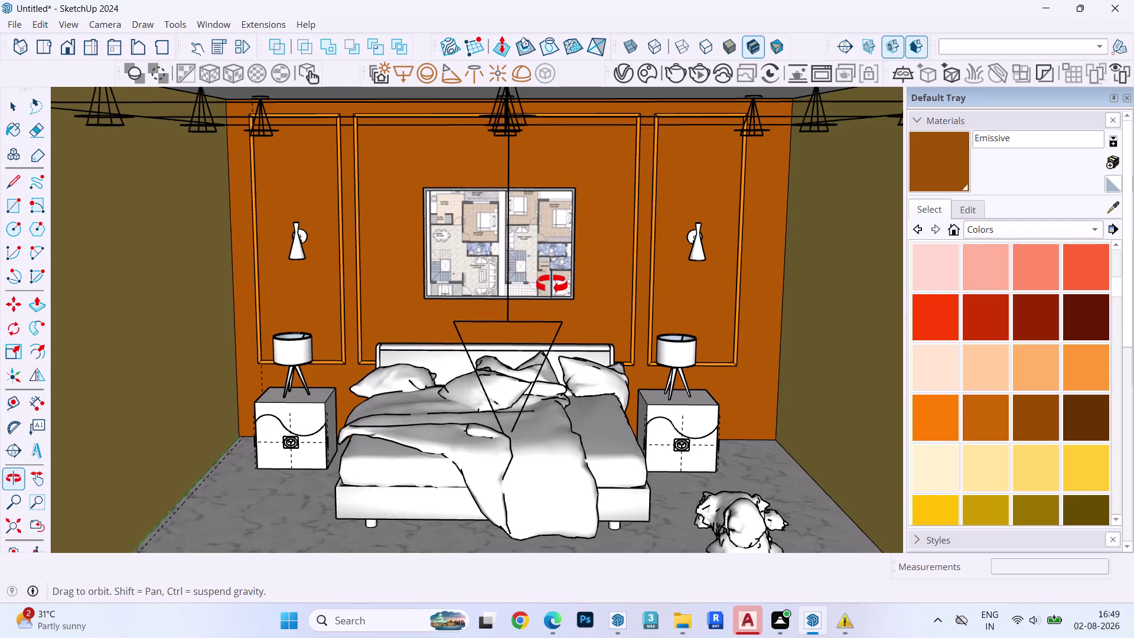
middle_drag(552, 283, 546, 277)
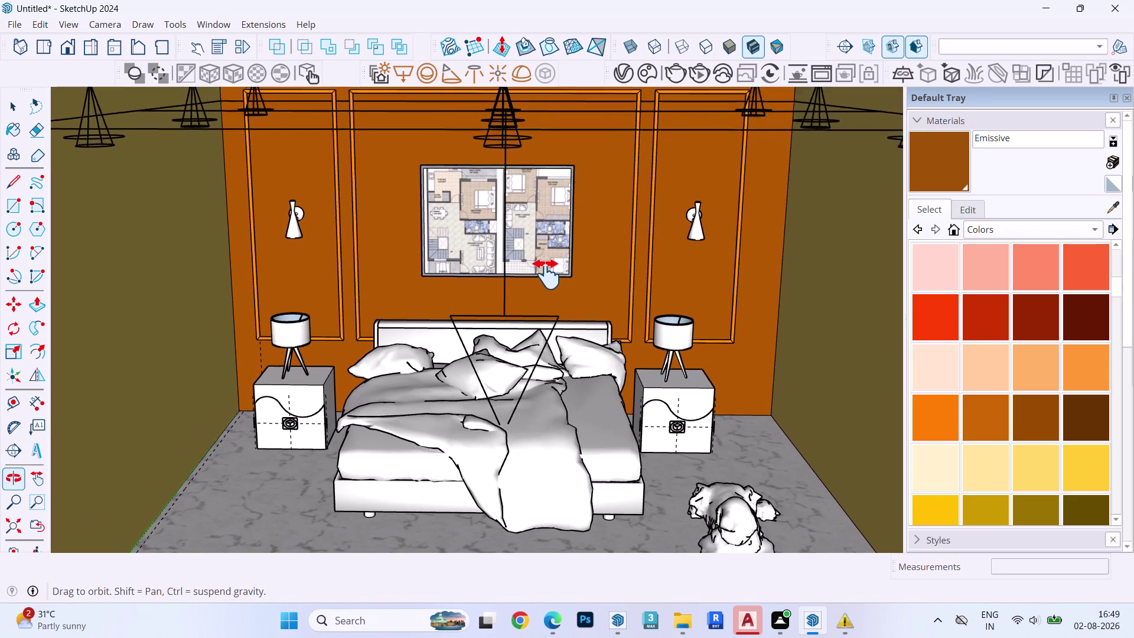
middle_drag(546, 277, 572, 222)
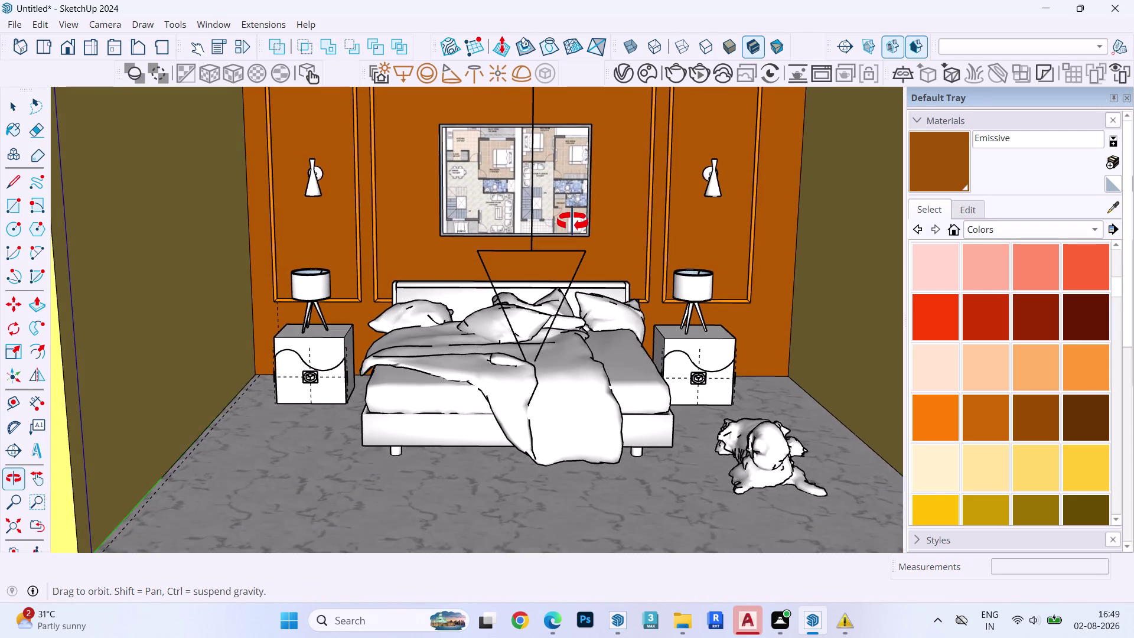
middle_drag(573, 222, 551, 260)
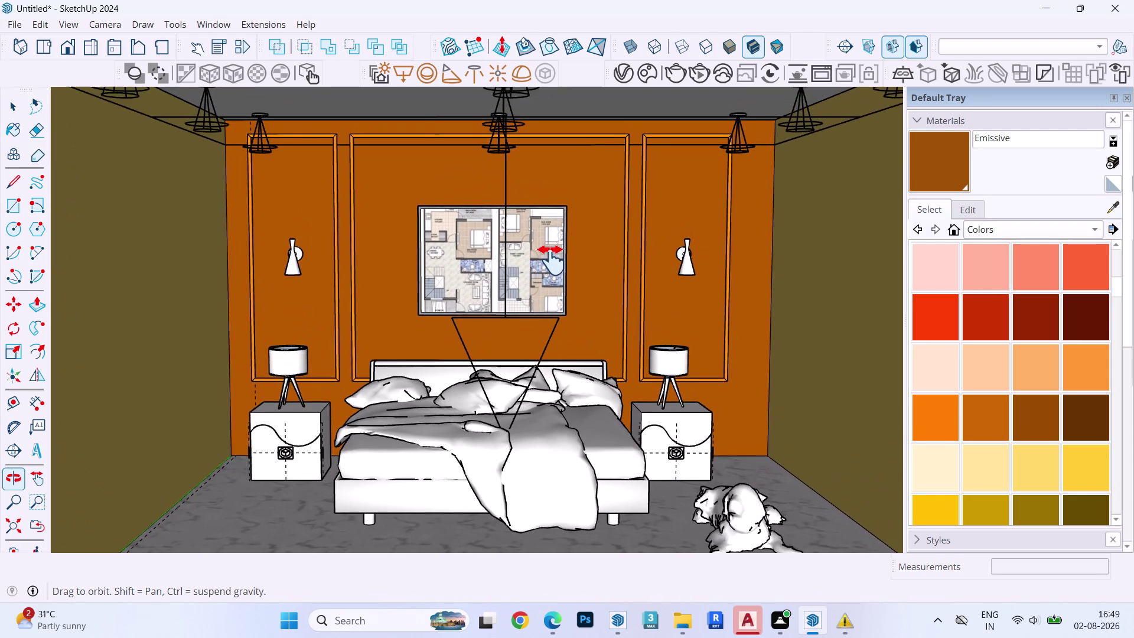
middle_drag(551, 260, 537, 236)
click(76, 27)
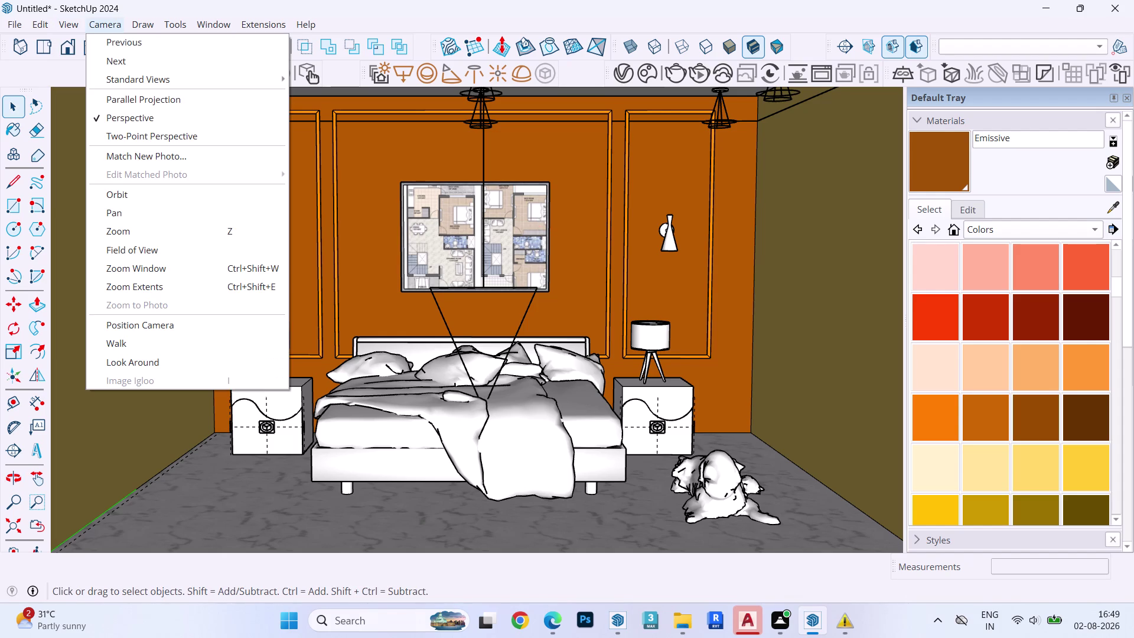
Switch to Two-Point Perspective and orbit to face the orange wall again.
click(137, 140)
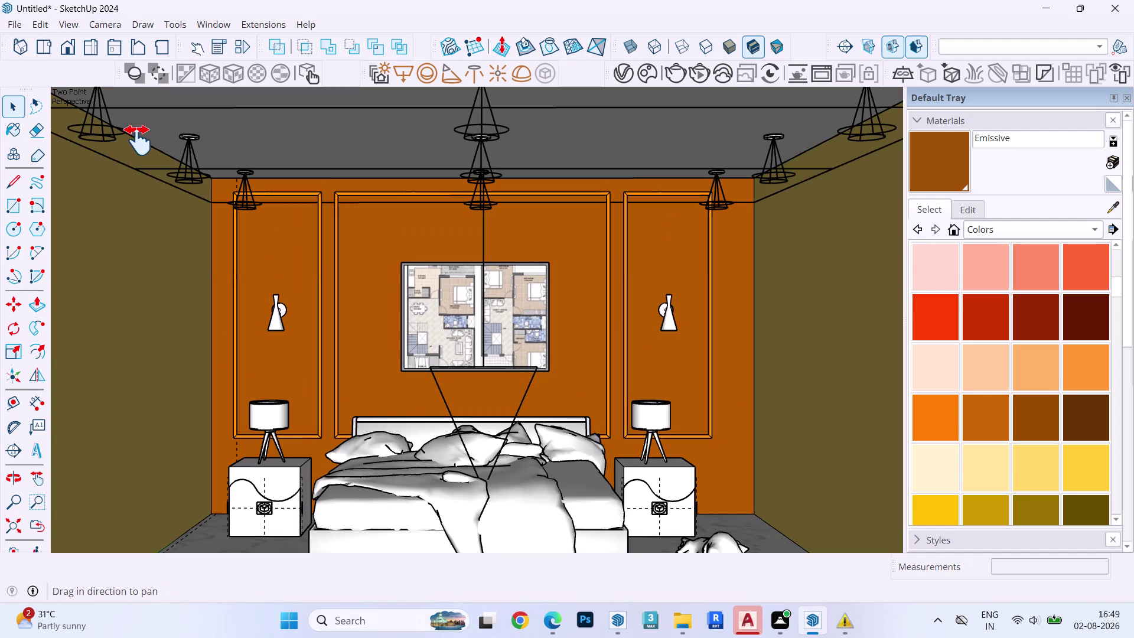
drag(459, 292, 456, 190)
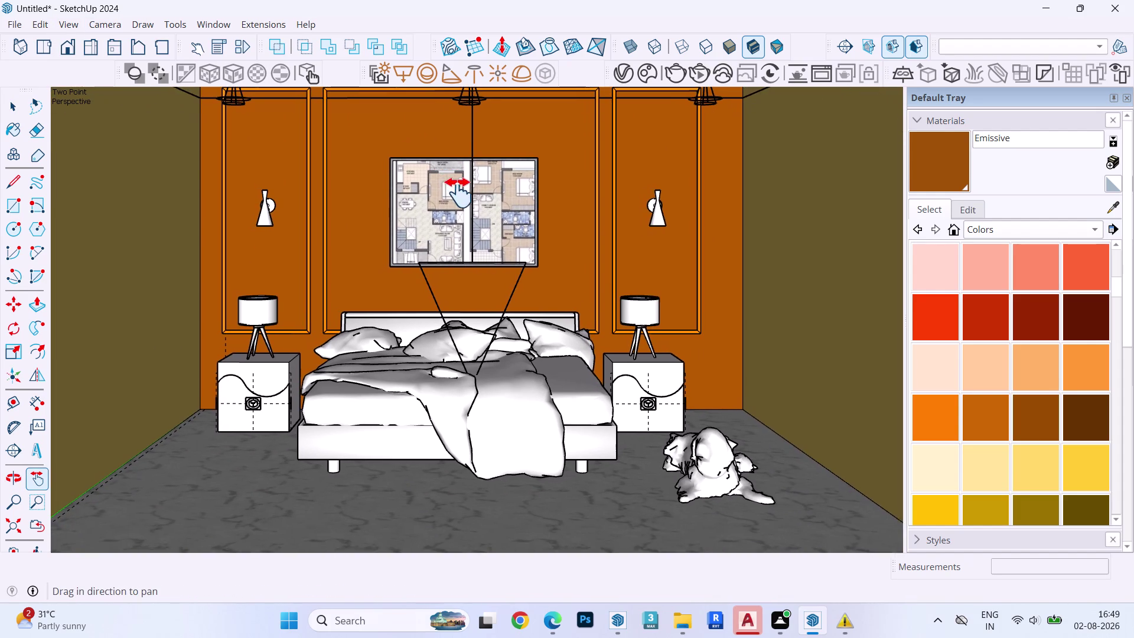
drag(456, 190, 481, 216)
middle_drag(490, 210, 496, 225)
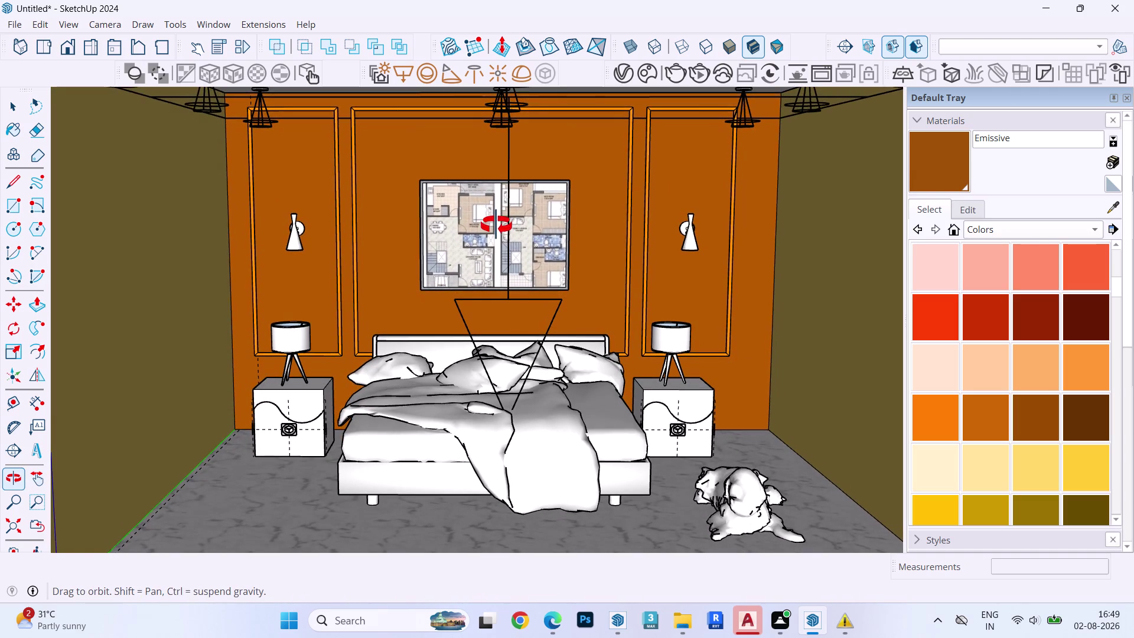
middle_drag(496, 225, 494, 244)
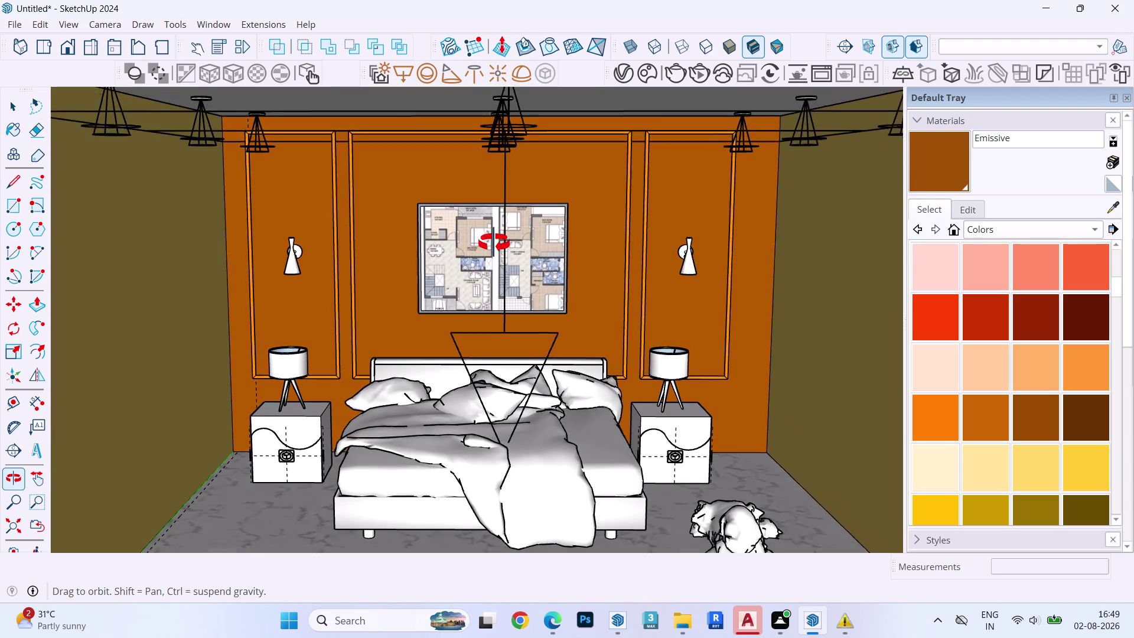
middle_drag(494, 244, 493, 216)
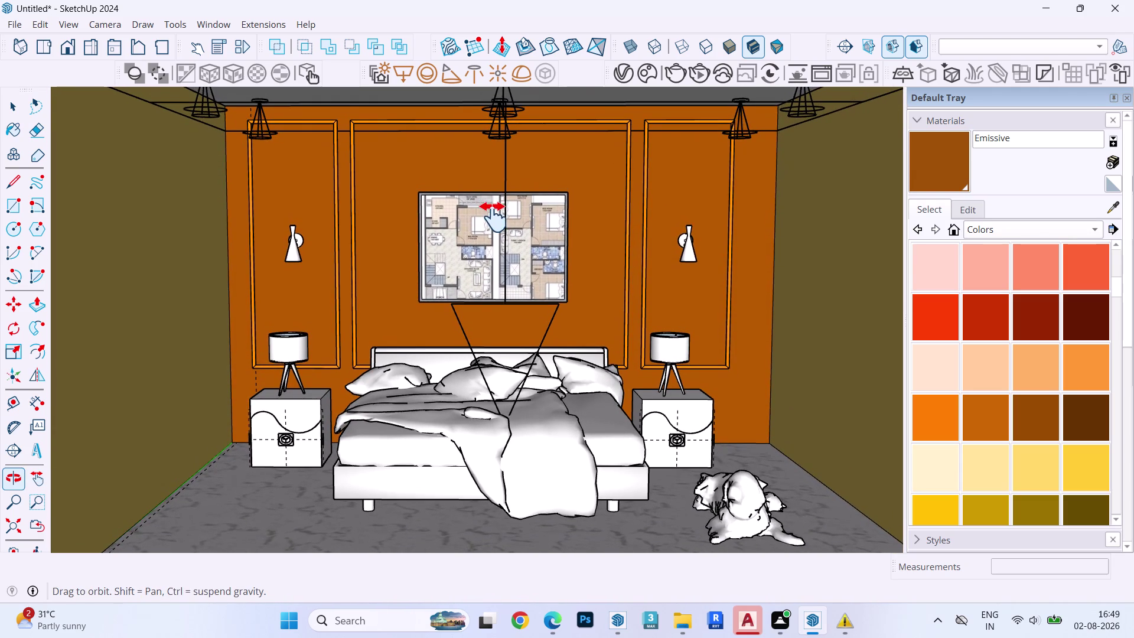
middle_drag(494, 217, 493, 221)
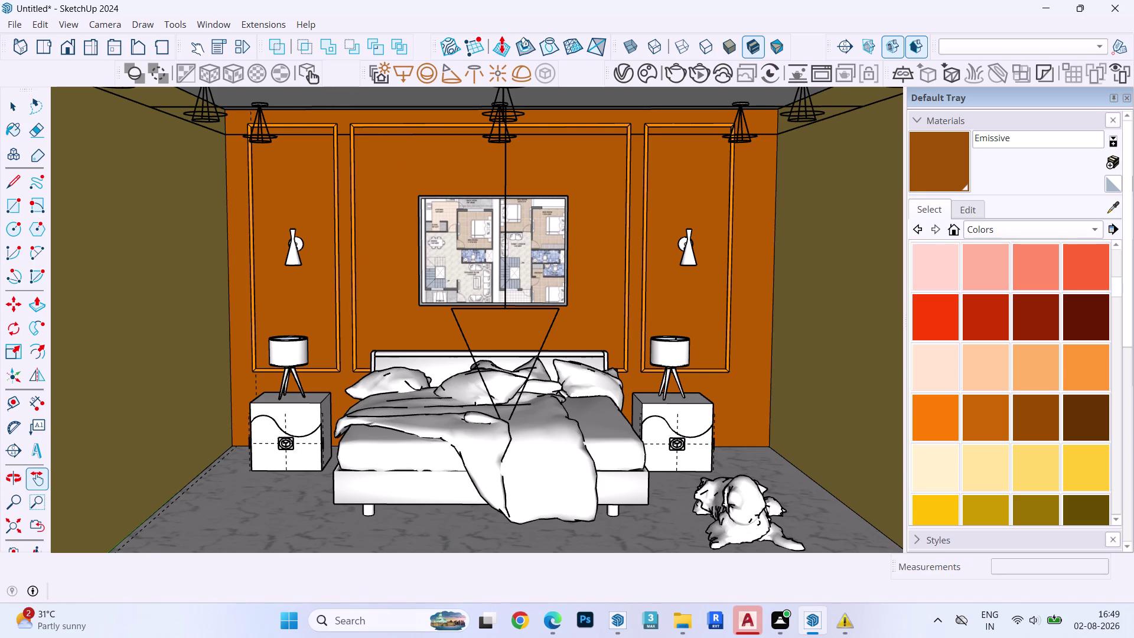
Pan to centre the feature wall and bed, then start a V-Ray render.
click(116, 20)
click(131, 131)
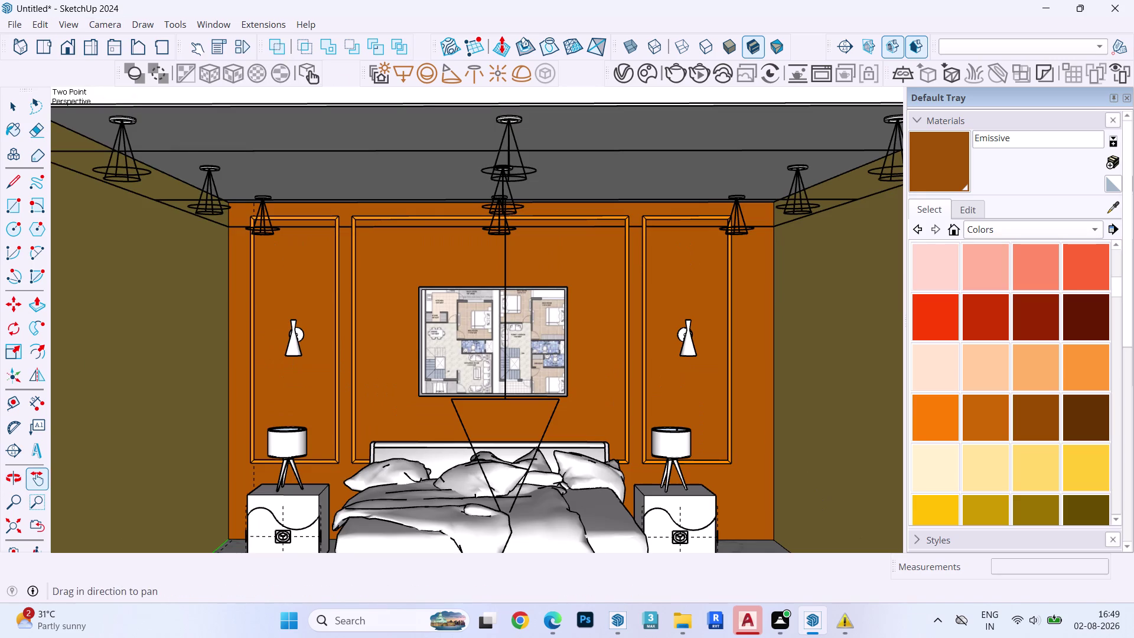
drag(462, 448, 465, 359)
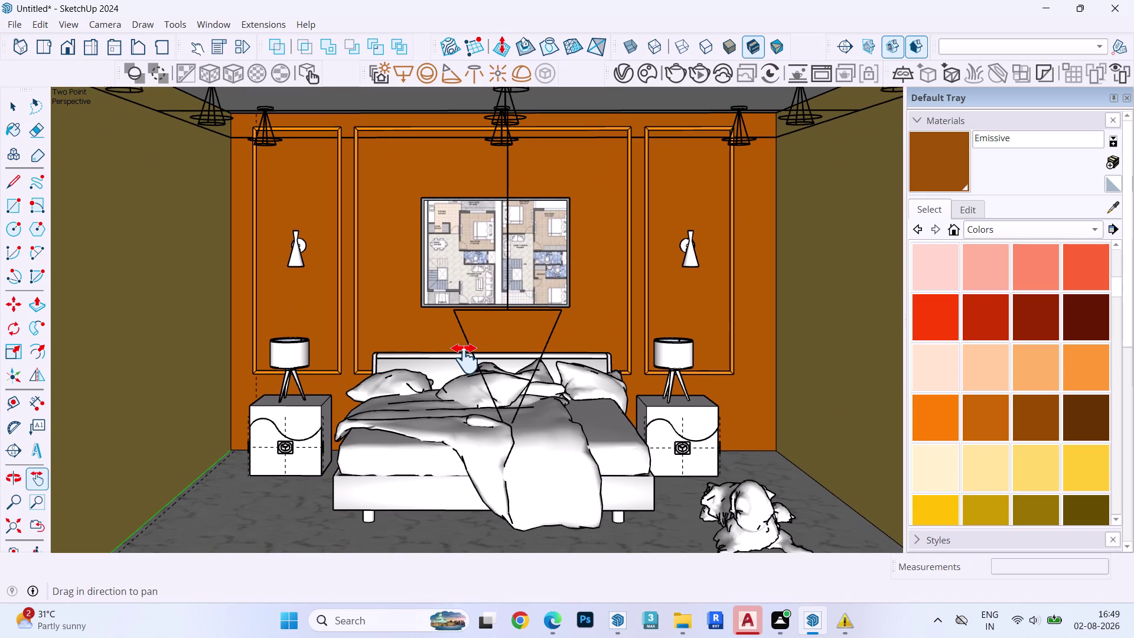
drag(465, 358, 464, 350)
scroll(down, 3)
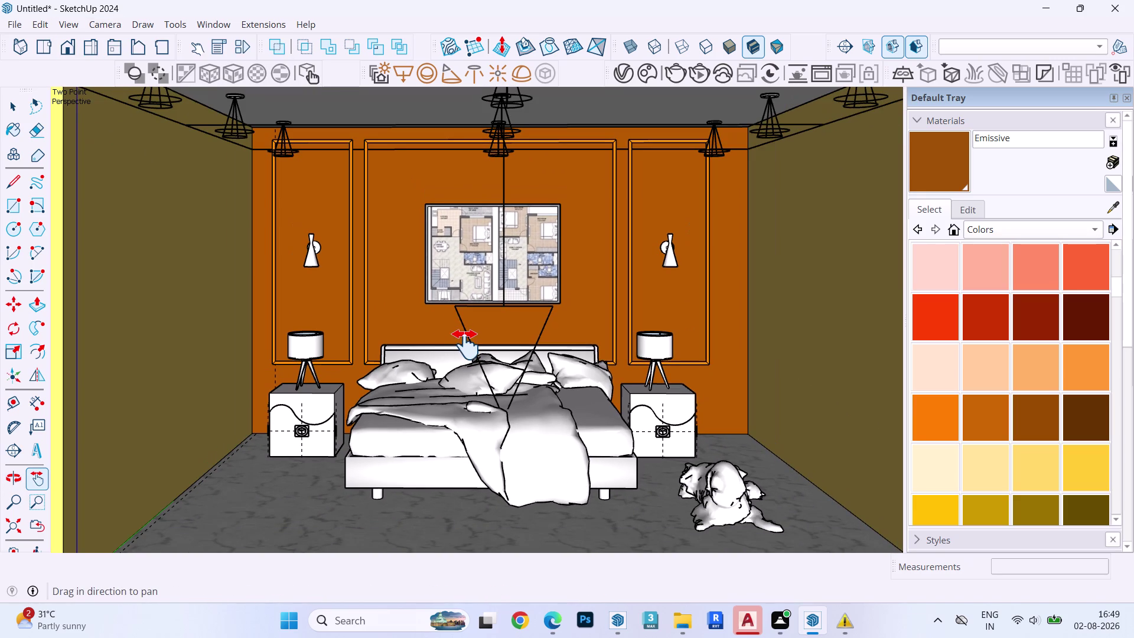
drag(470, 342, 445, 343)
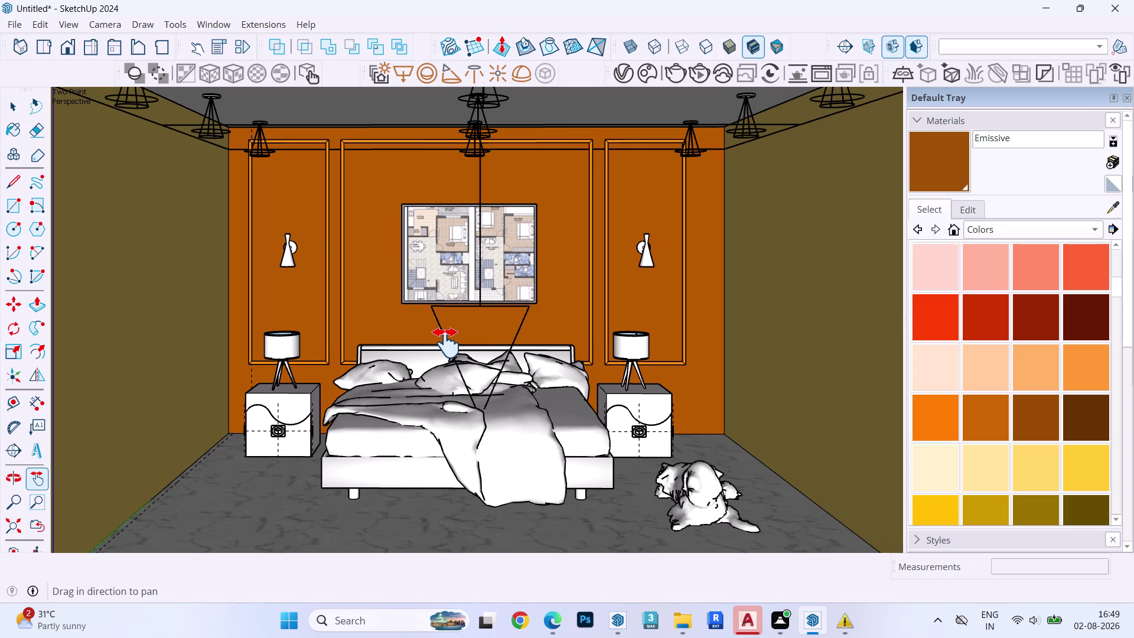
drag(445, 343, 452, 332)
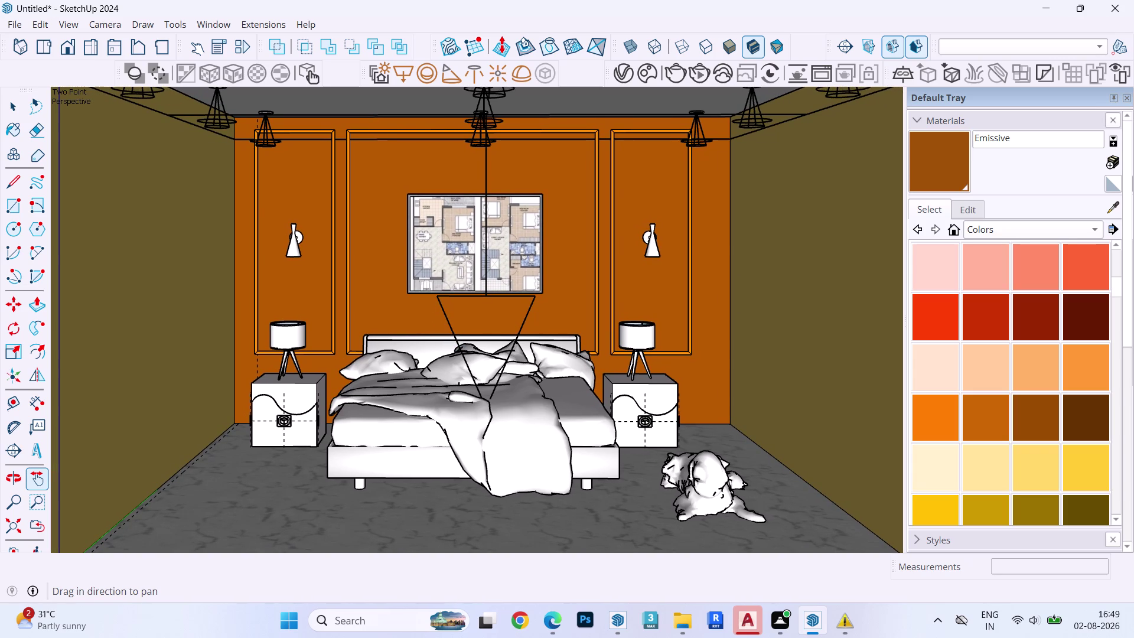
click(668, 79)
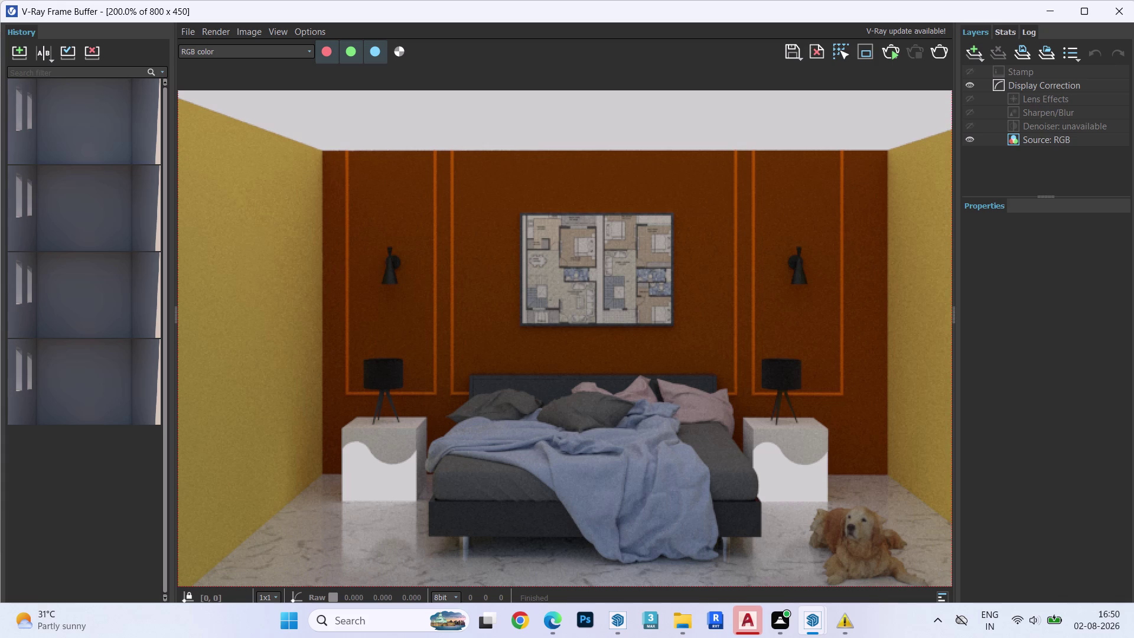
Open the Frame Buffer's file options for the finished bedroom render.
click(794, 49)
Save the current render channel to the Desktop as PNG file 'bed'.
click(156, 298)
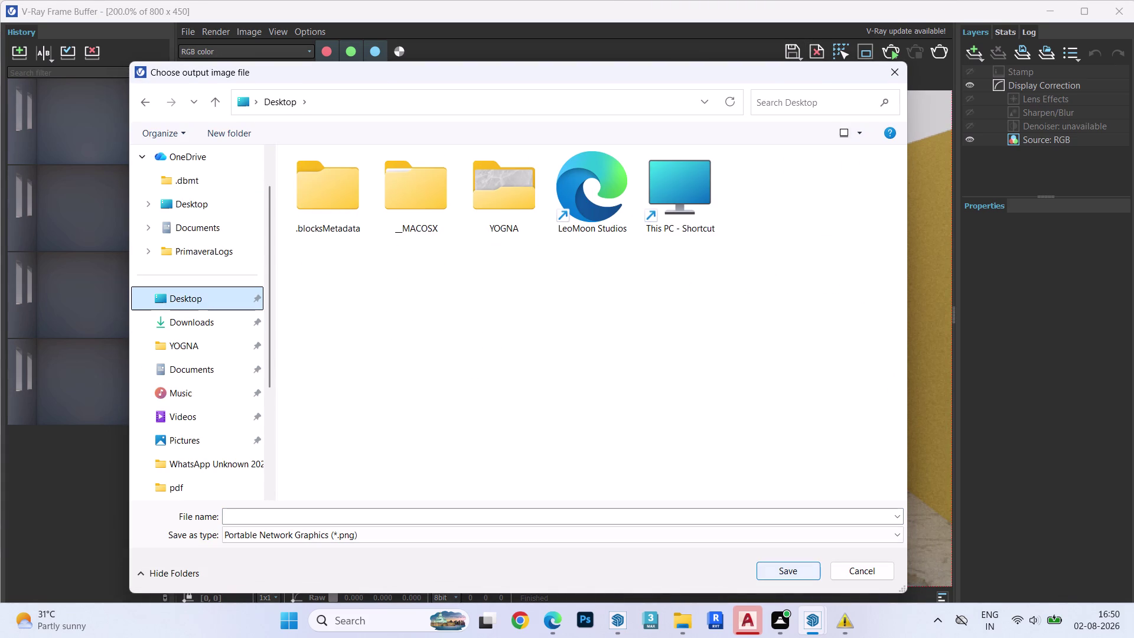
click(508, 514)
text(bed)
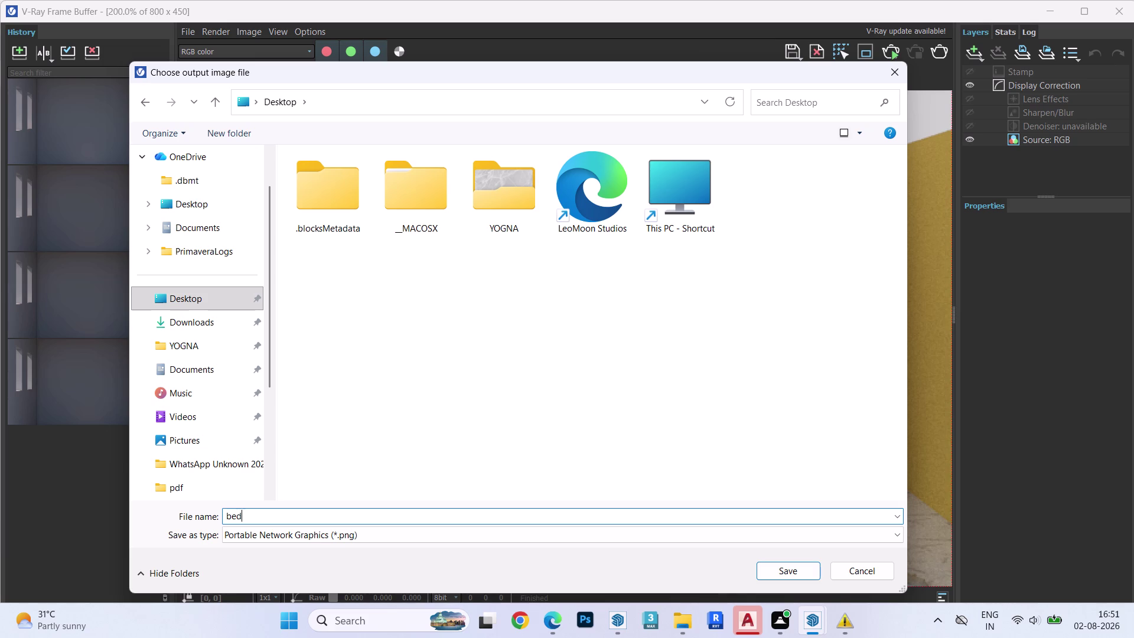
click(793, 565)
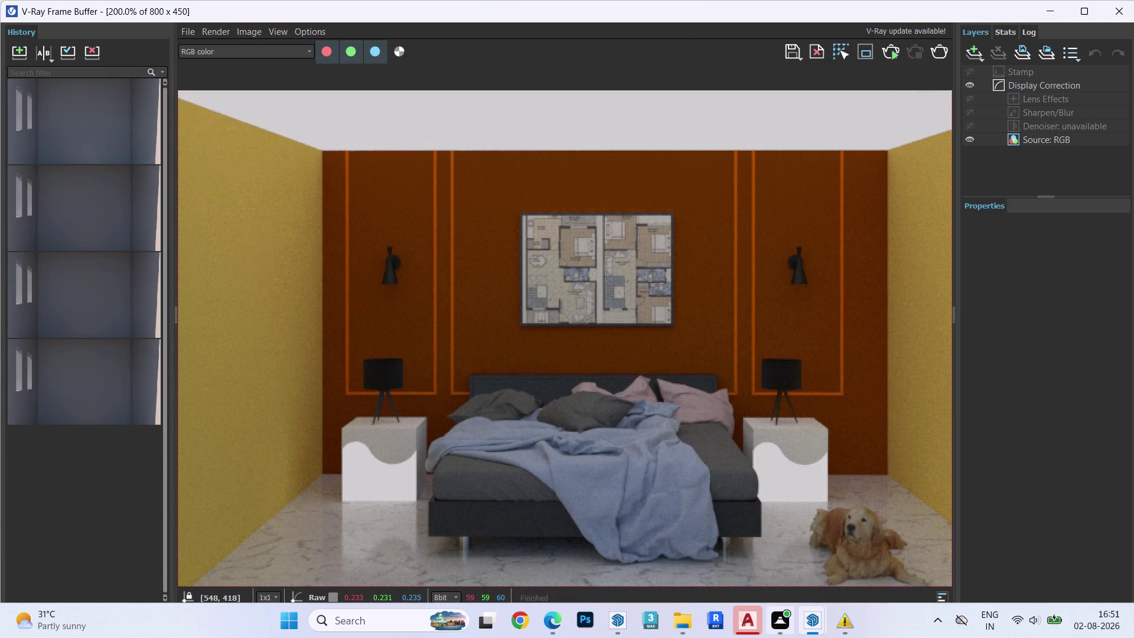